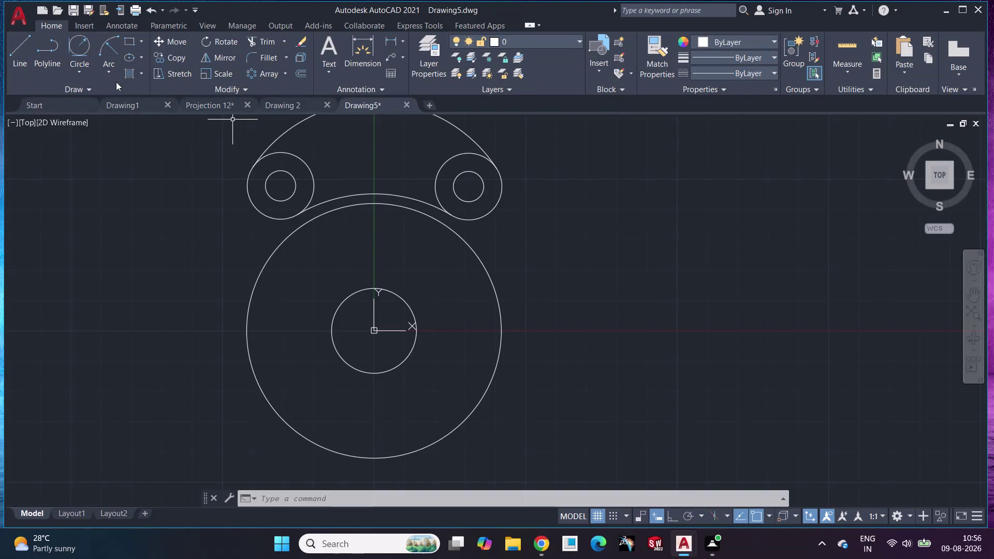
Draw a line from the large circle's centre 45 units down, then 42 units left.
click(72, 73)
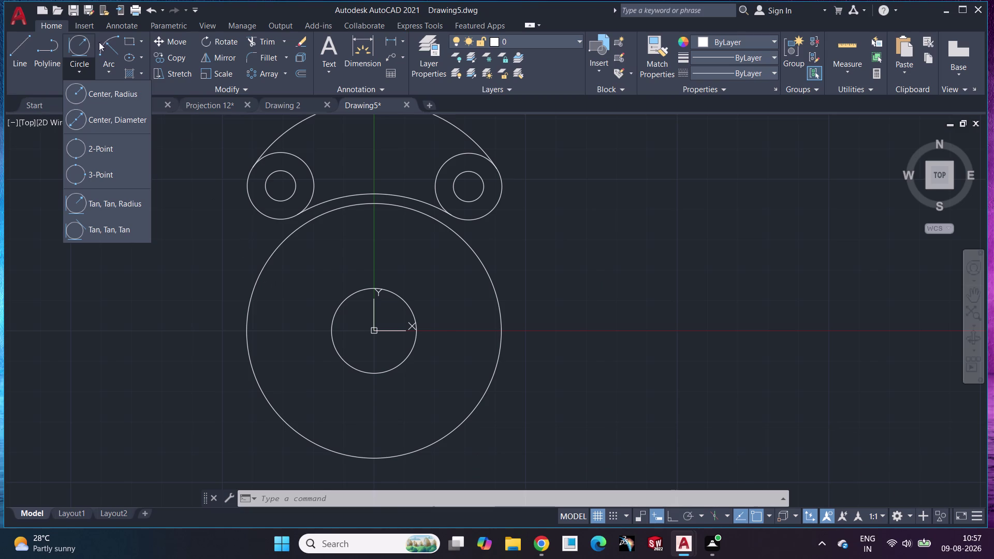
click(22, 45)
middle_drag(418, 368, 422, 243)
click(374, 203)
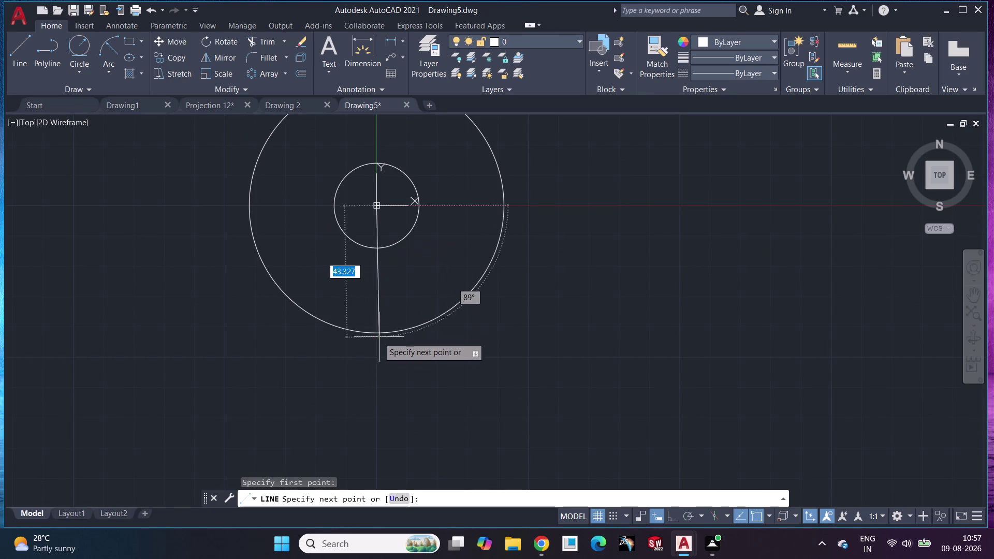
text(45)
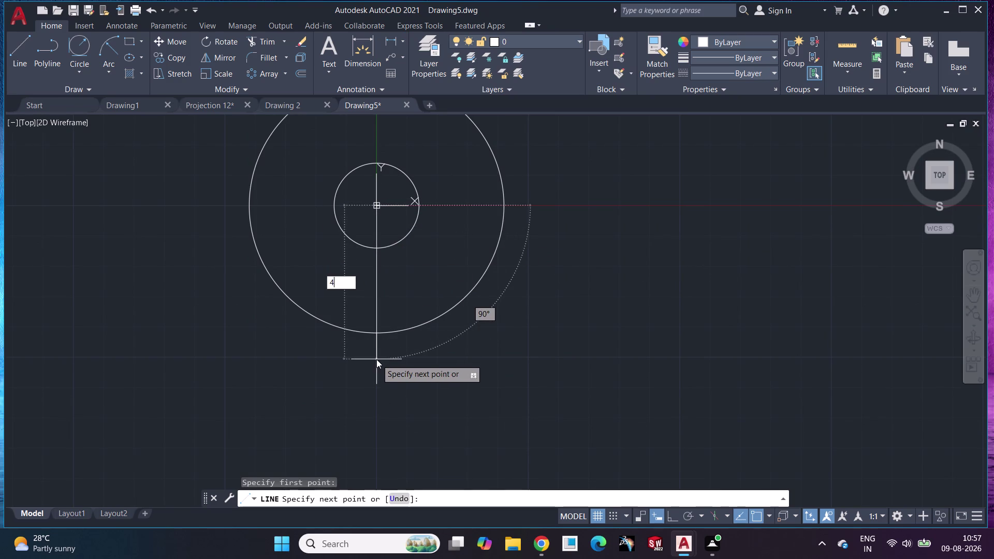
key(Return)
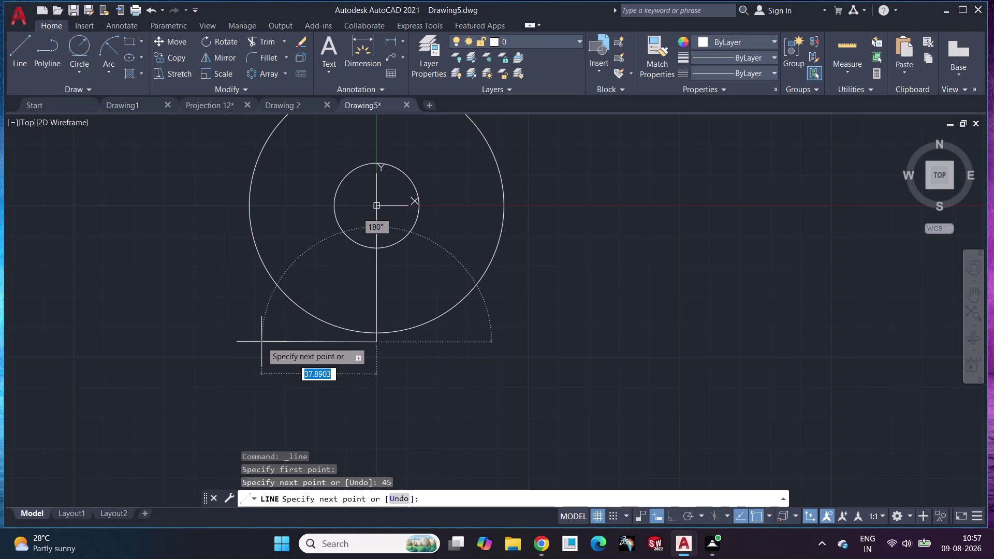
text(42)
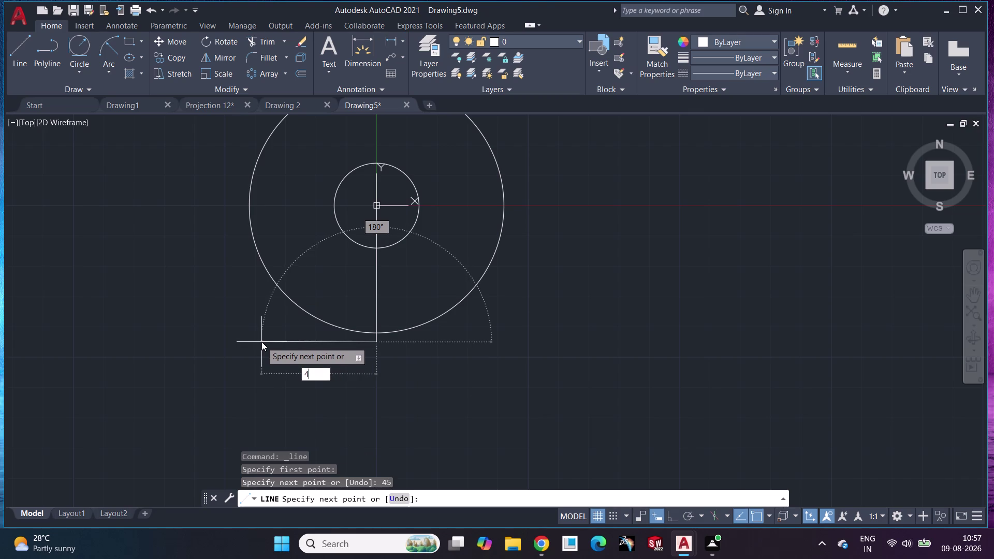
key(Return)
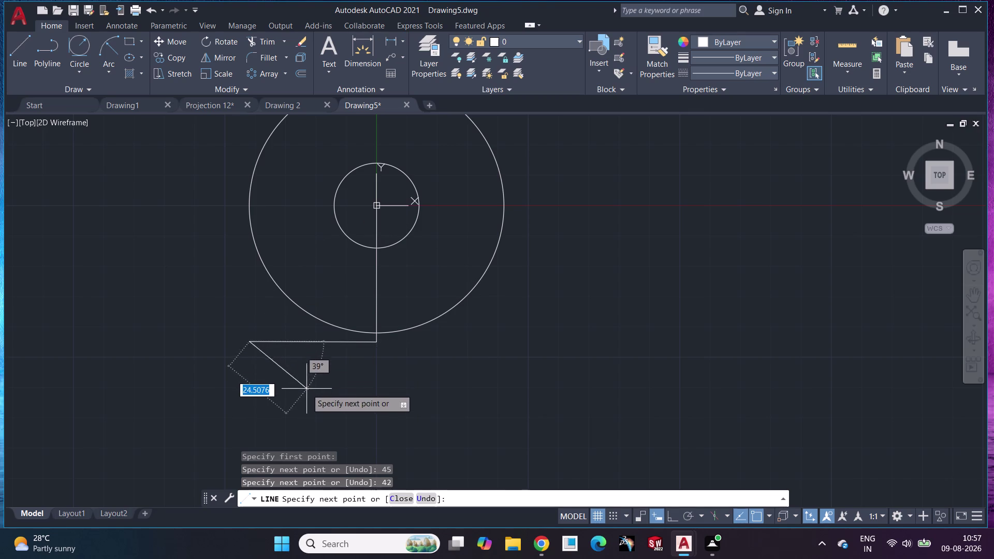
key(Escape)
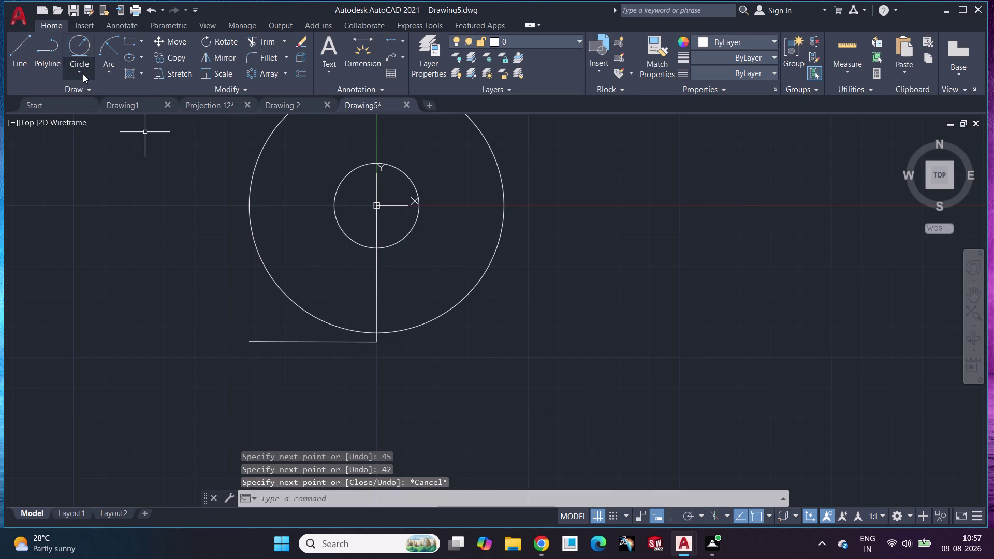
Draw concentric circles of radius 10 and 17 at the line's left end.
click(83, 74)
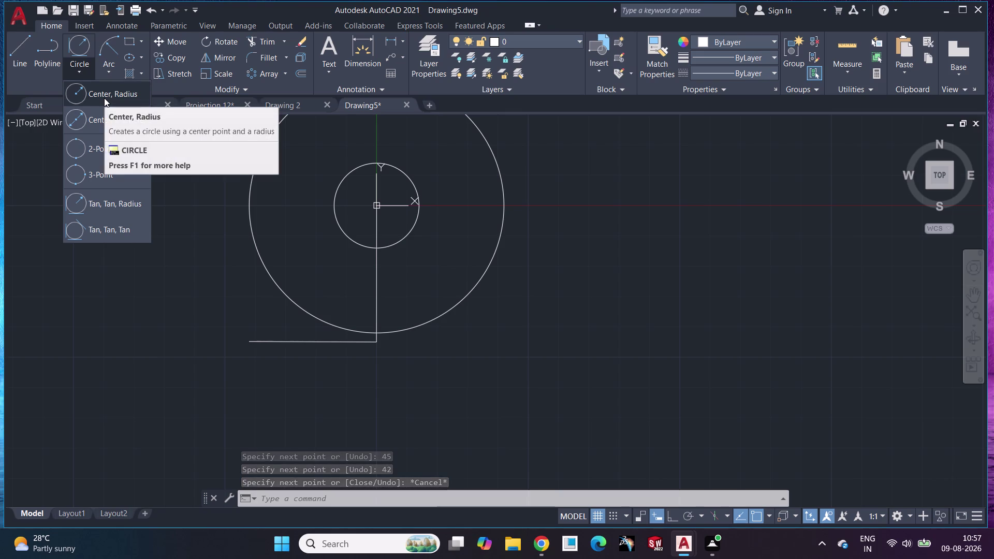
click(105, 98)
click(252, 340)
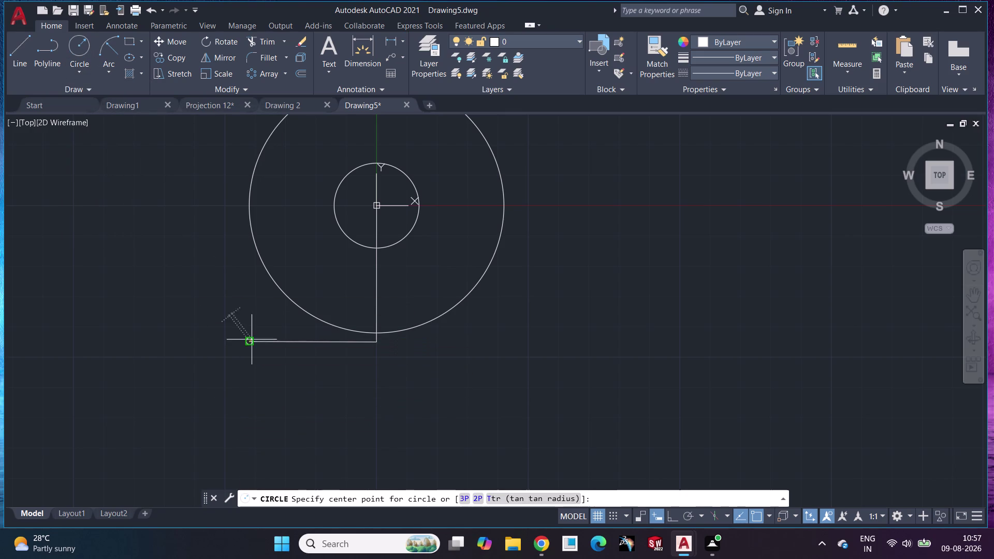
text(10)
key(Return)
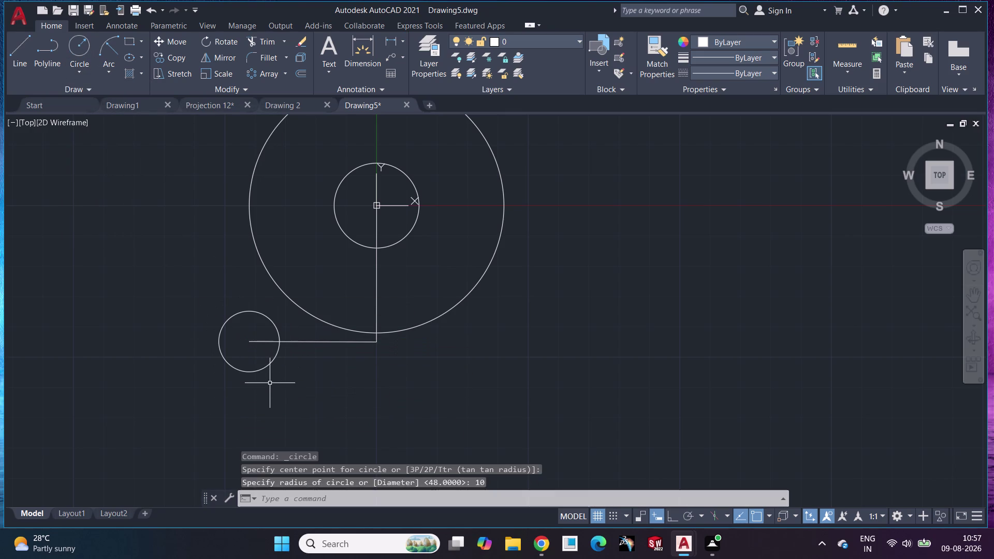
key(space)
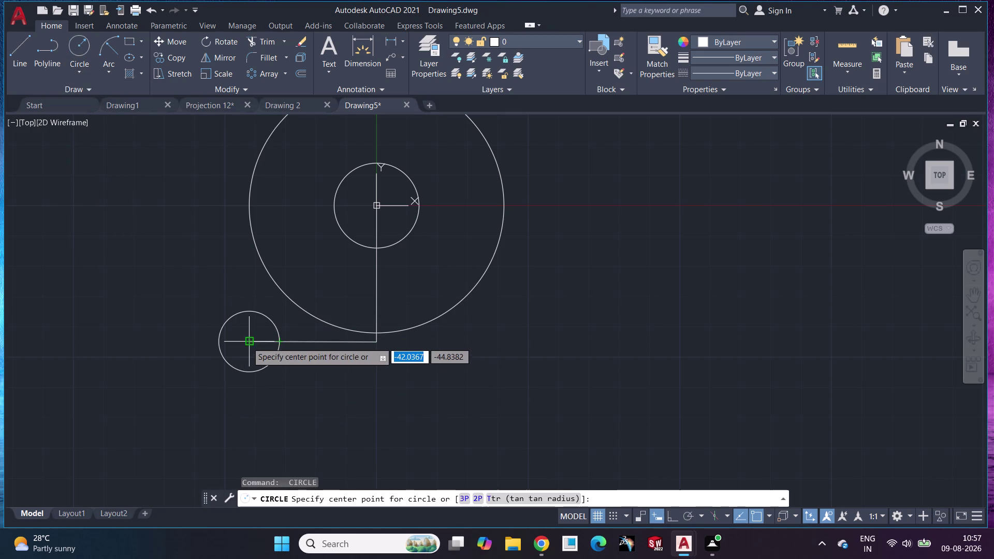
click(247, 342)
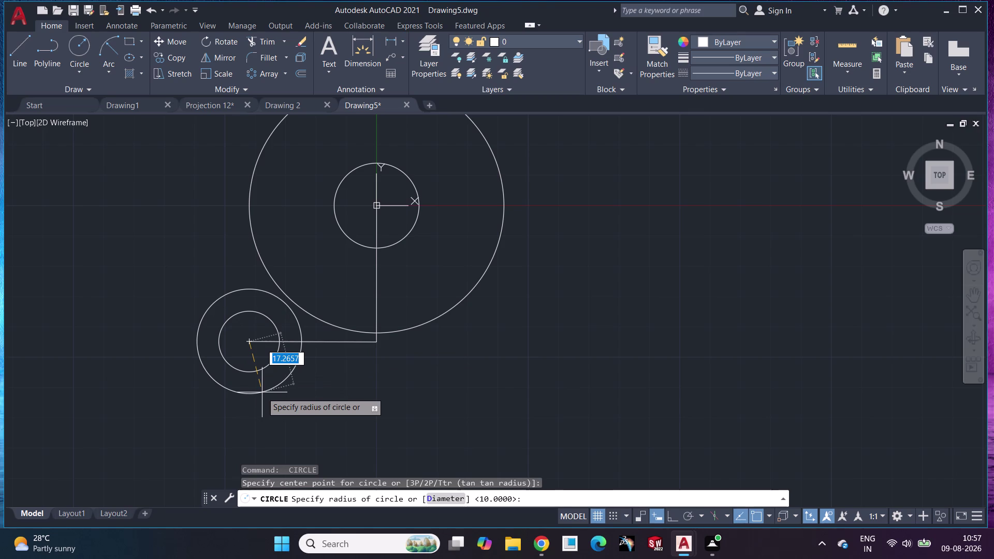
text(17)
key(Return)
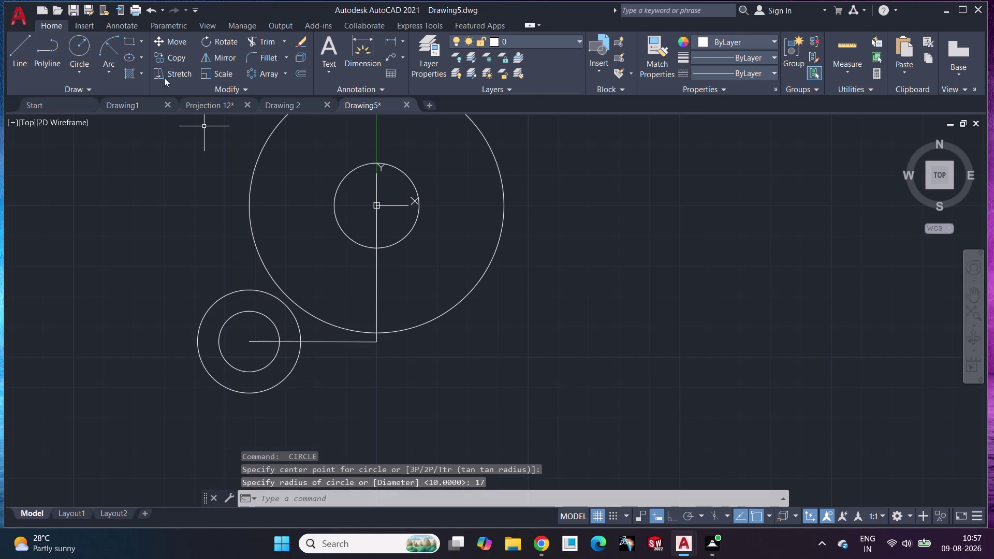
click(107, 53)
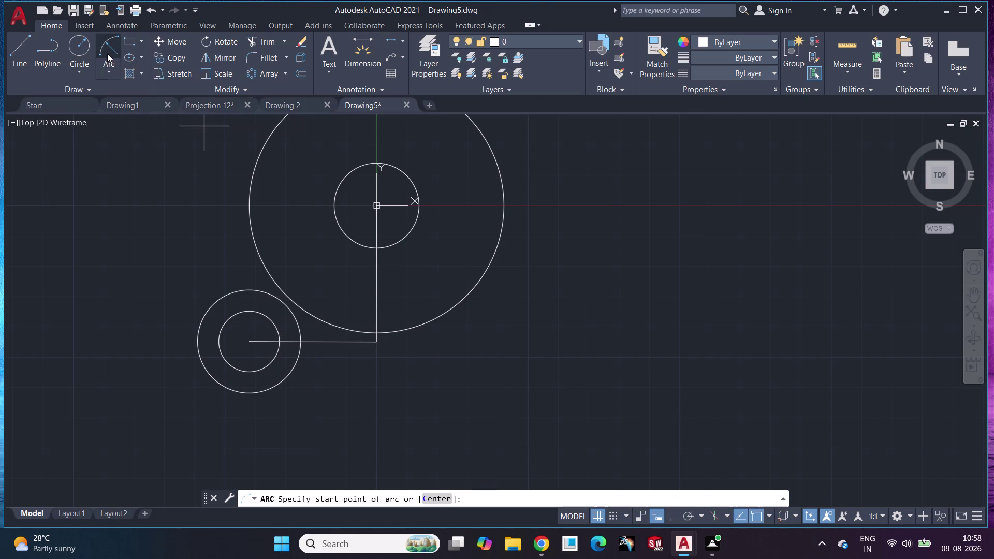
Draw a radius-12 arc from the top of the radius-17 circle to the large circle.
scroll(up, 3)
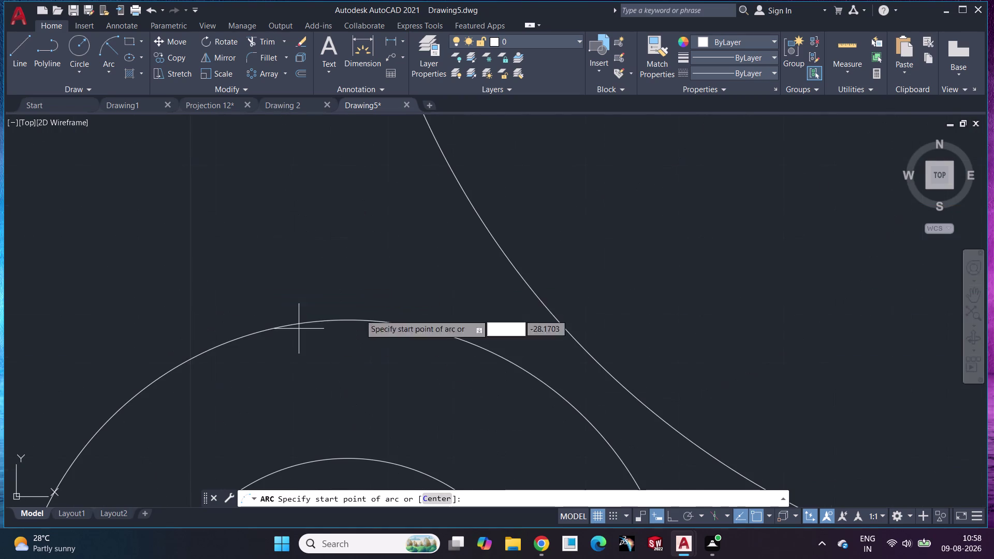
scroll(down, 3)
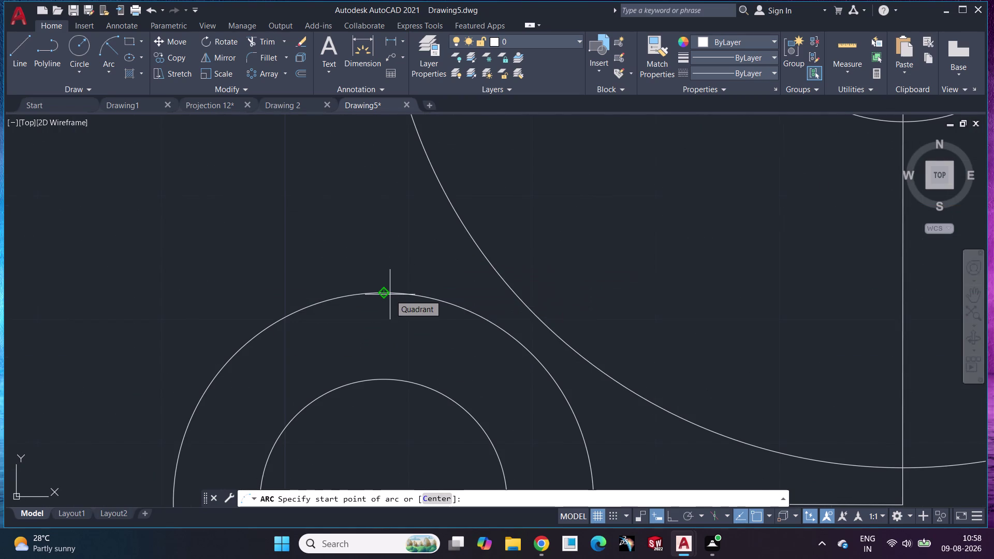
click(335, 298)
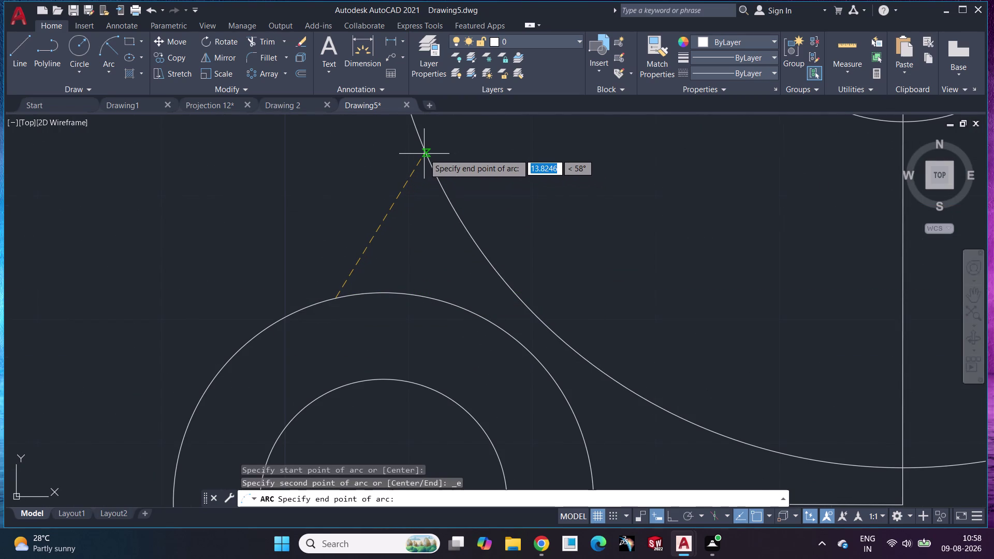
click(424, 153)
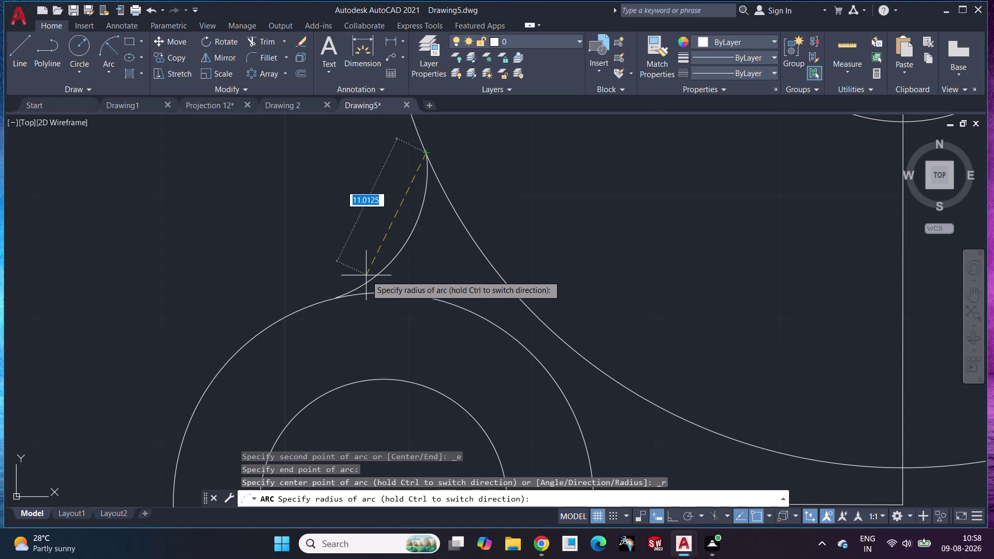
text(12)
key(Return)
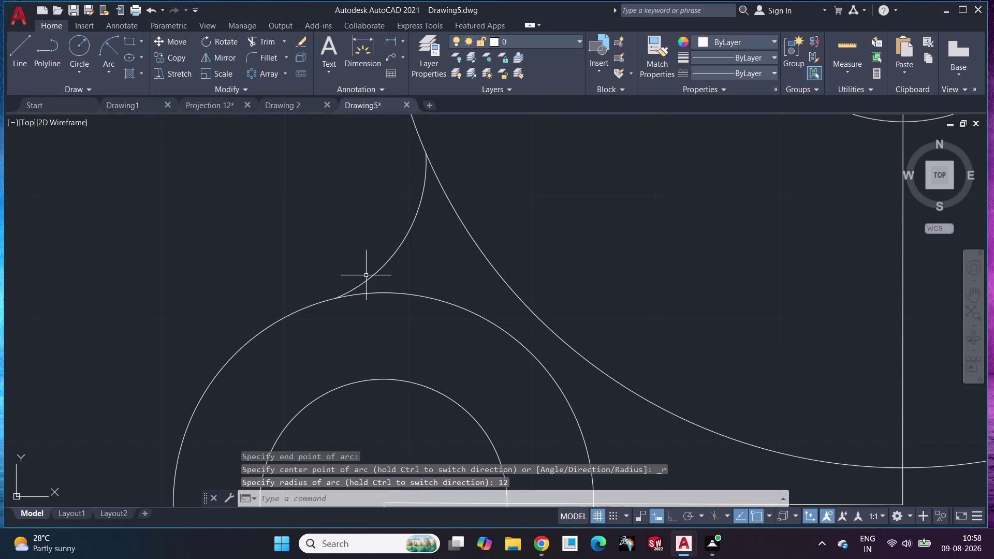
scroll(down, 3)
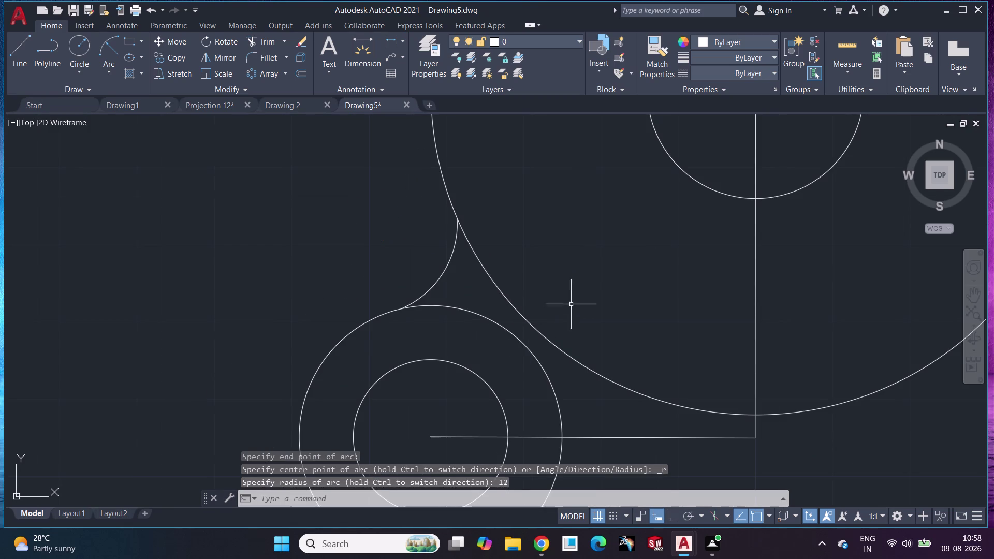
scroll(down, 3)
middle_drag(632, 270, 529, 272)
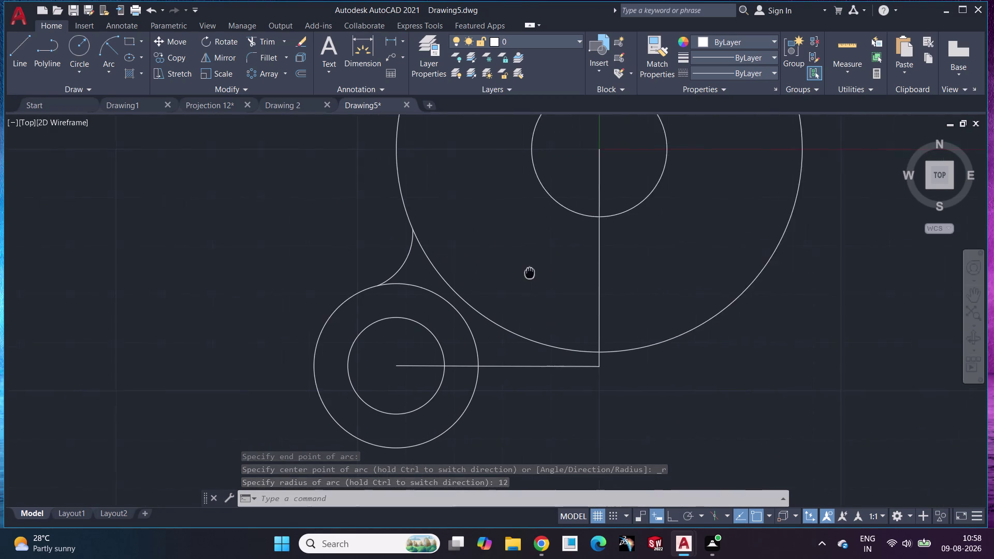
middle_drag(528, 272, 499, 276)
Trim the large circle, outer small circle and vertical line, then undo those trims.
click(262, 43)
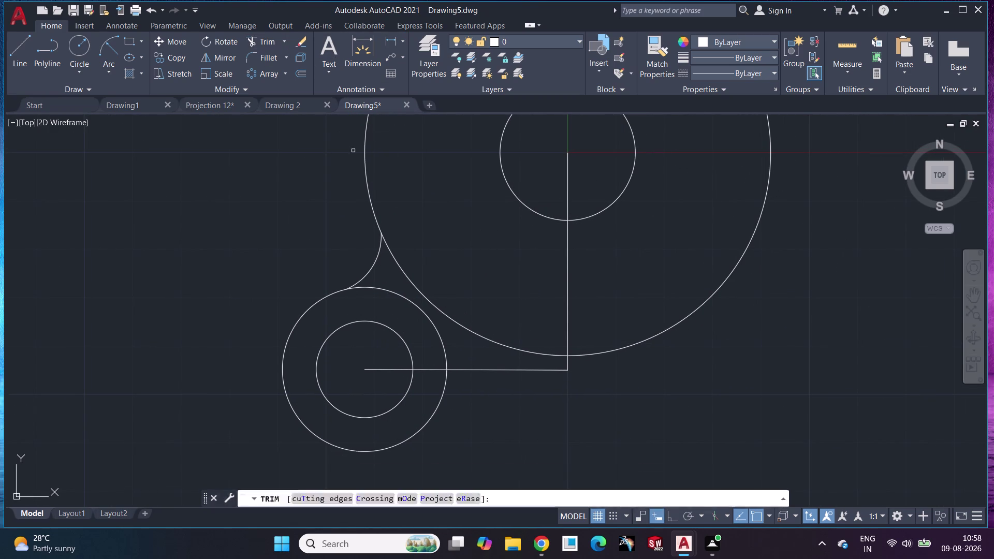
click(508, 348)
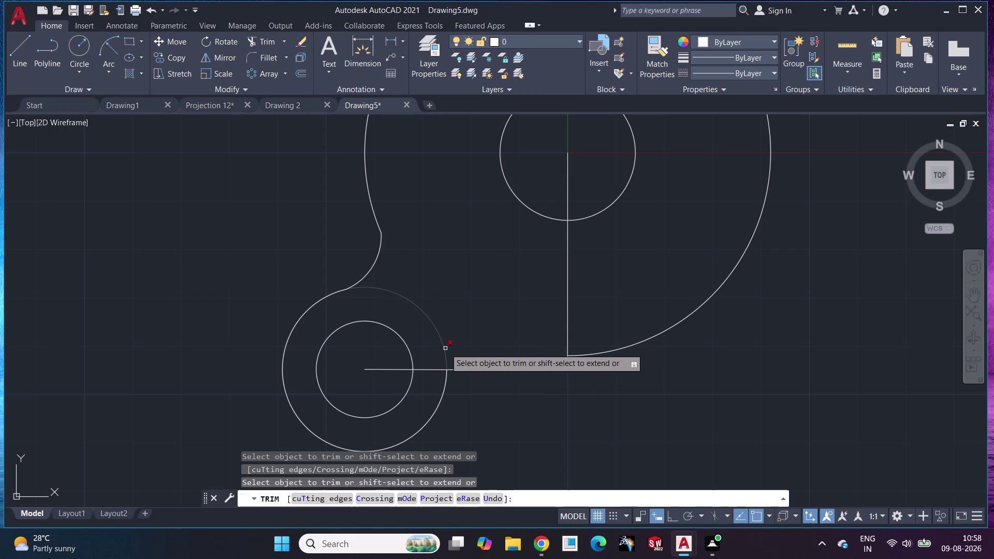
click(445, 349)
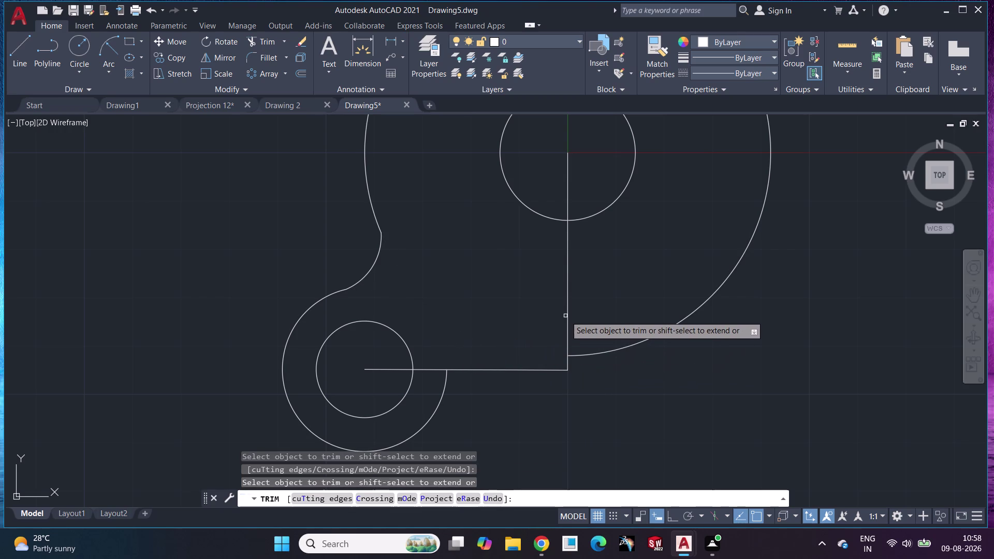
click(568, 315)
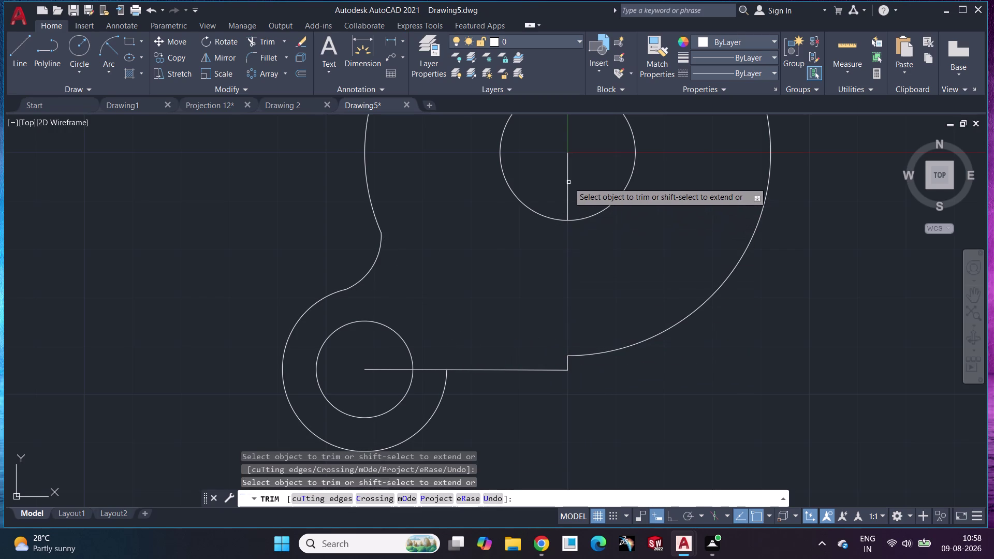
click(569, 182)
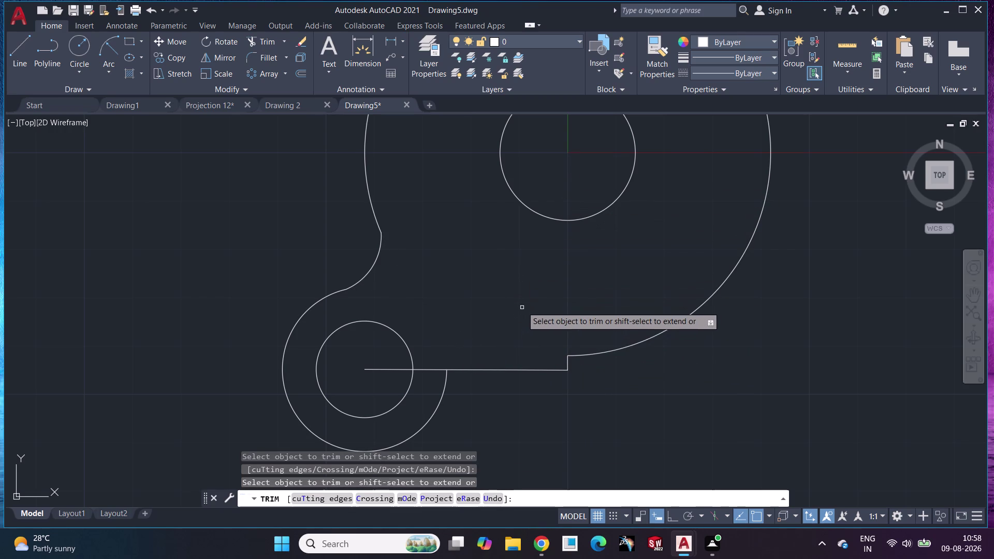
key(ctrl+z)
key(ctrl+z)
key(Escape)
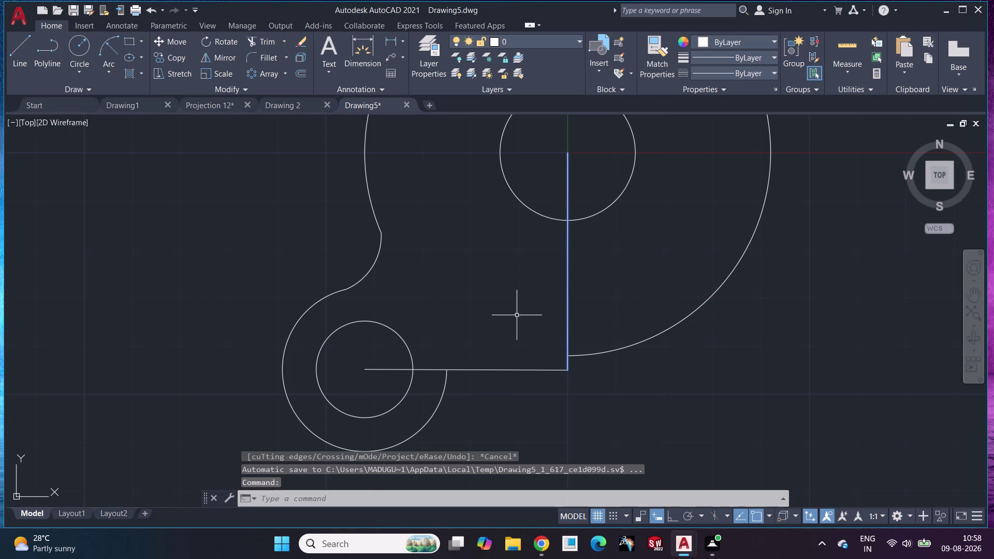
Undo the remaining trim and erase the stray curve between the circles.
click(507, 316)
key(Escape)
click(569, 296)
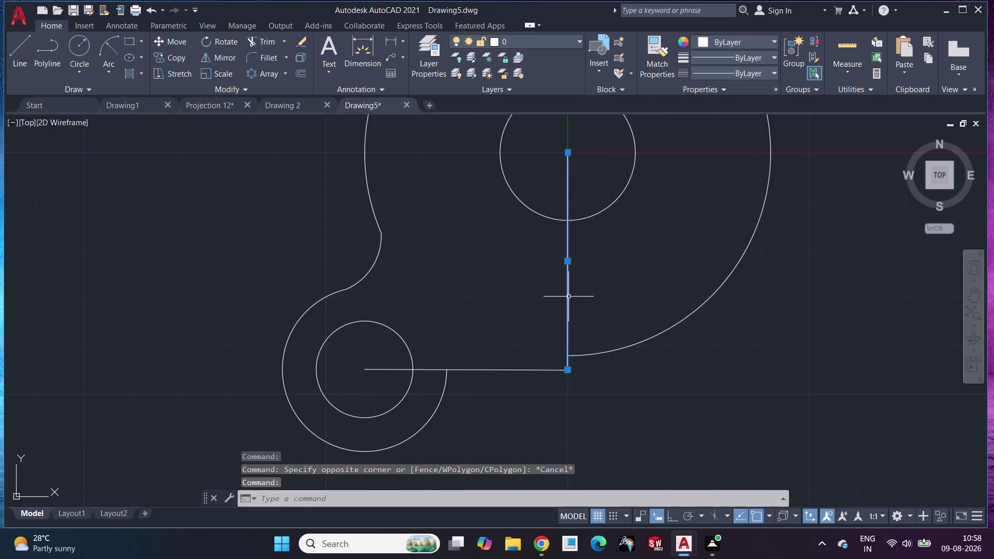
key(Escape)
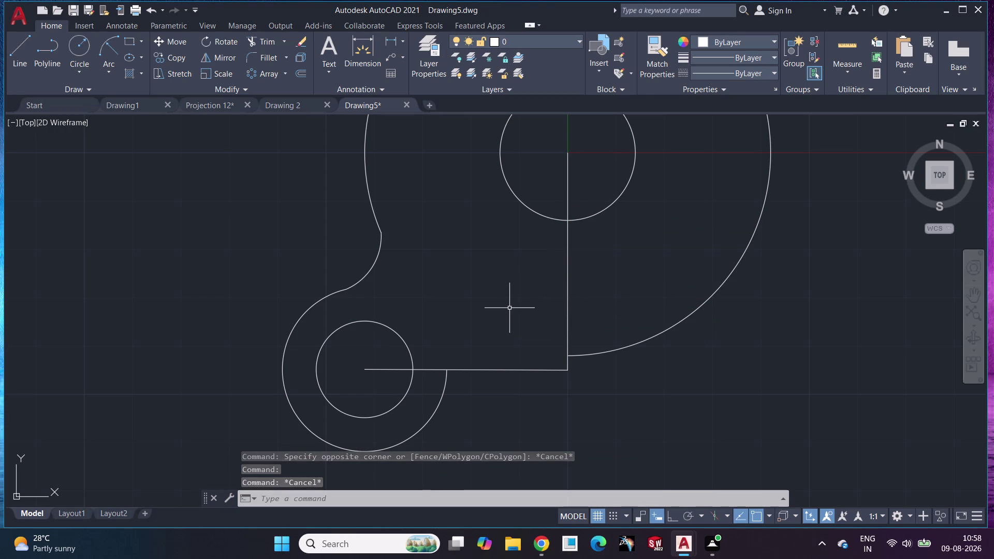
key(ctrl+z)
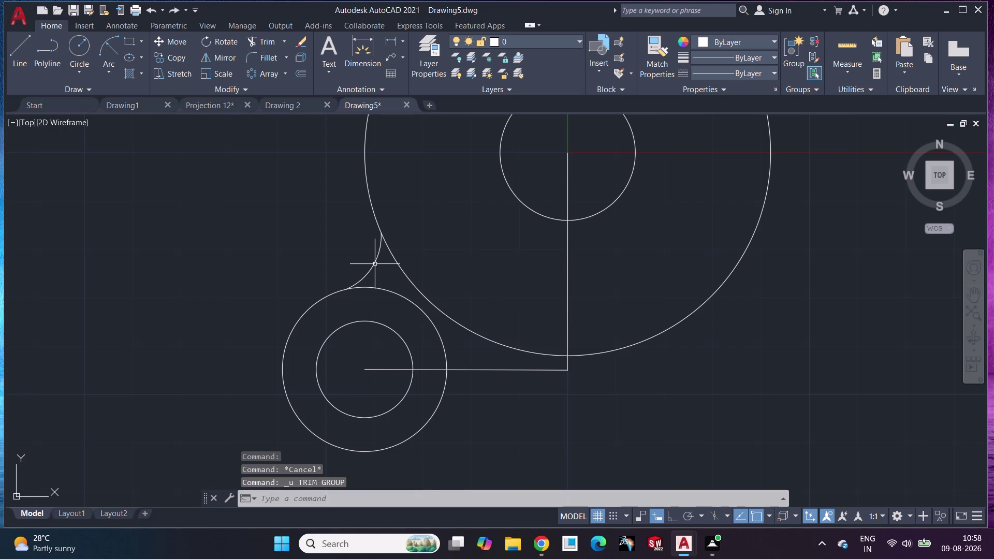
click(374, 263)
key(Delete)
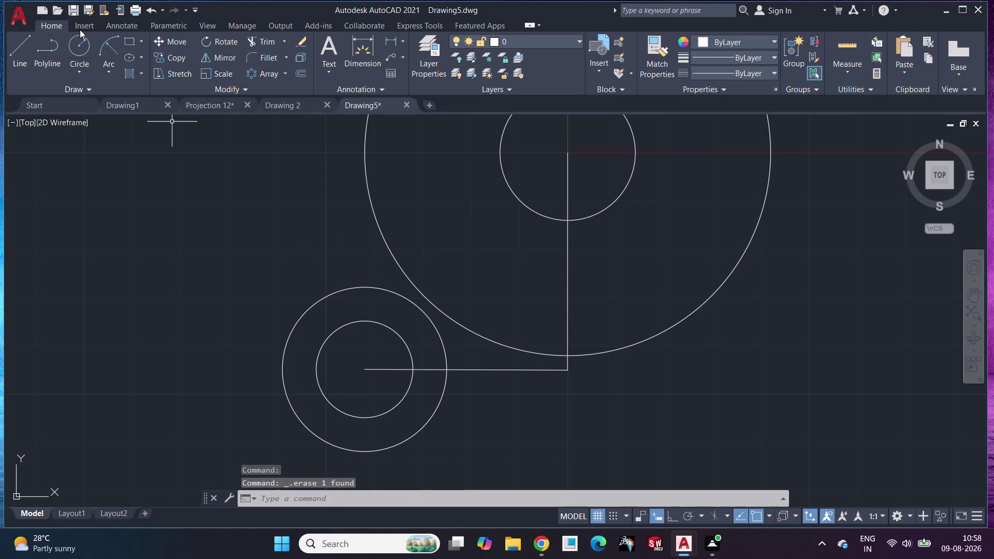
click(112, 48)
Attempt a radius-12 arc from the small circle to the large circle, then cancel it.
scroll(up, 3)
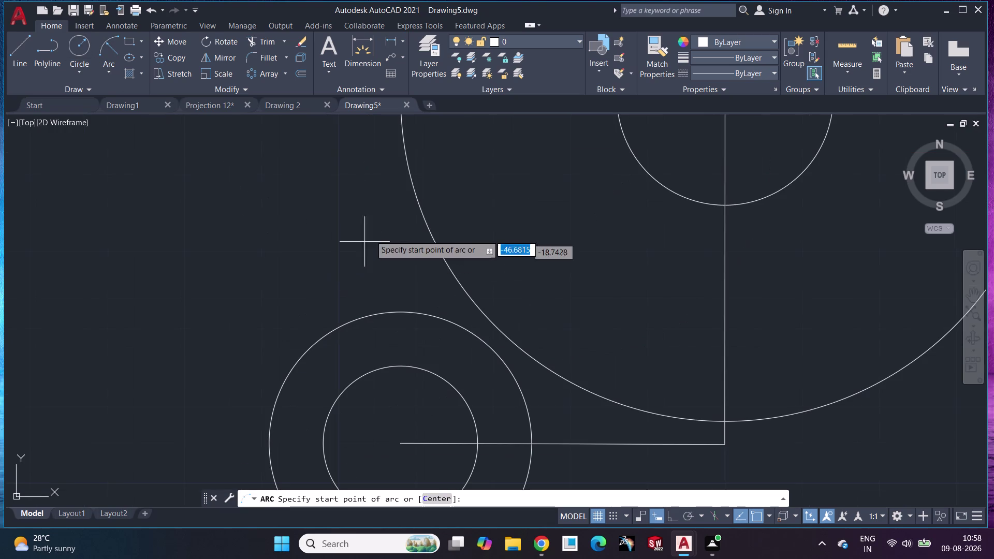
click(336, 329)
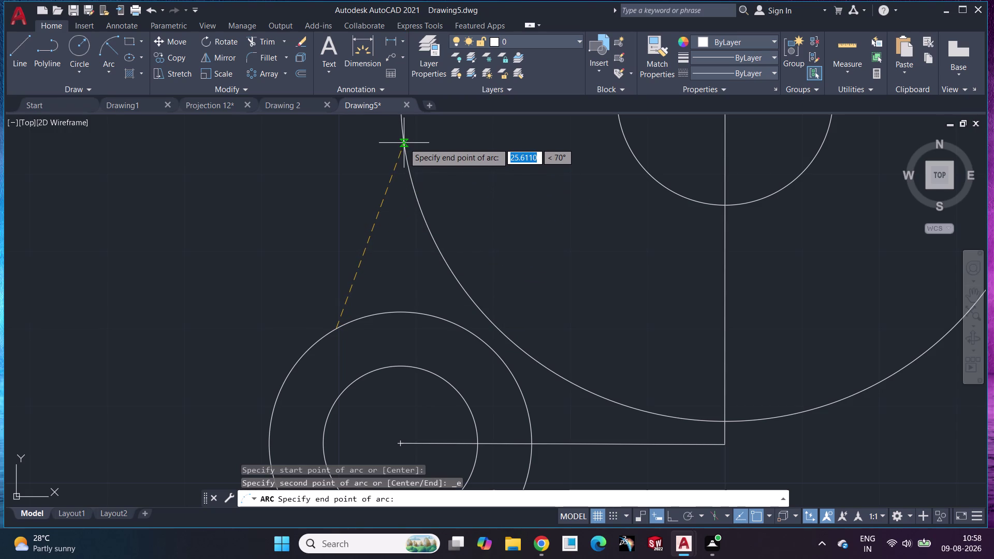
middle_drag(403, 143, 435, 322)
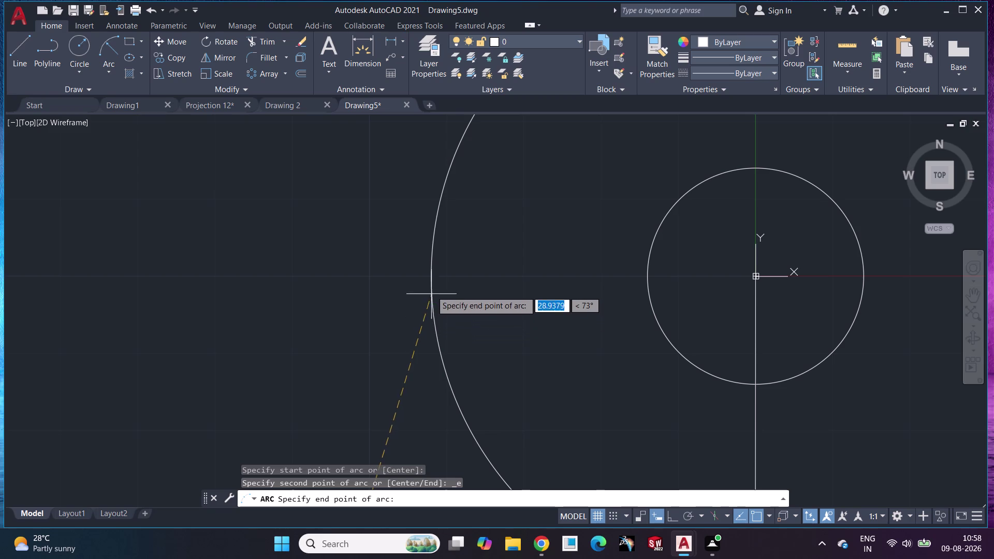
click(432, 276)
scroll(down, 3)
middle_drag(420, 370, 403, 249)
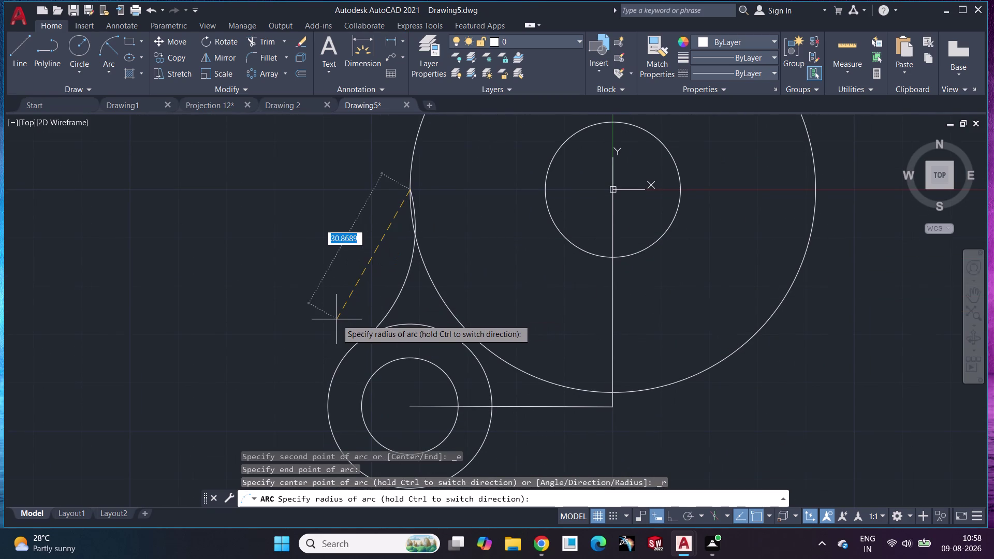
text(12)
key(Return)
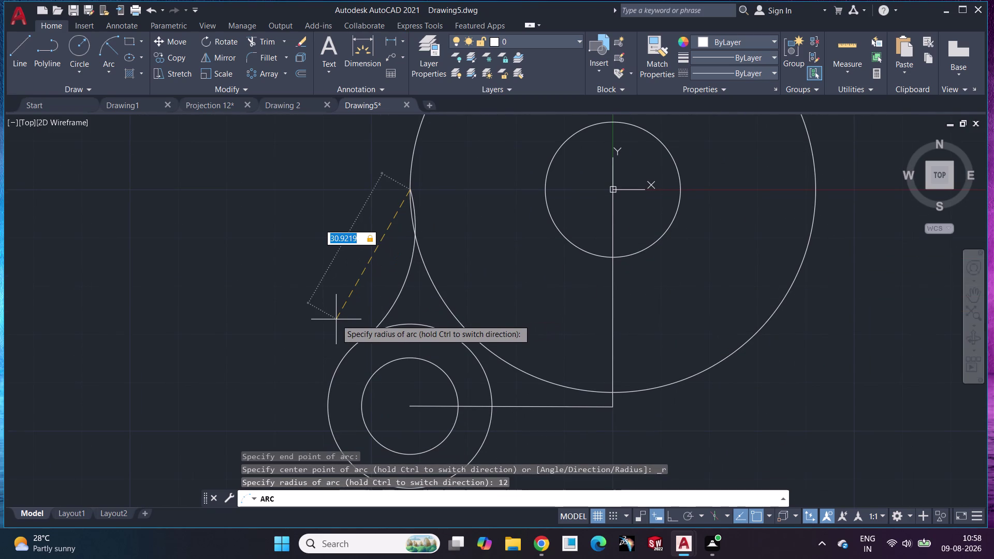
text(12)
key(Return)
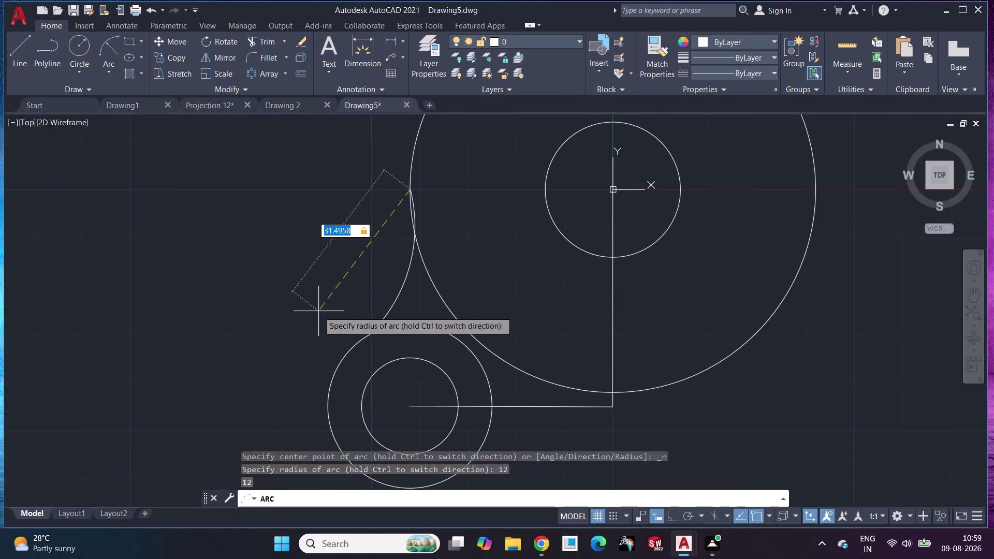
key(Escape)
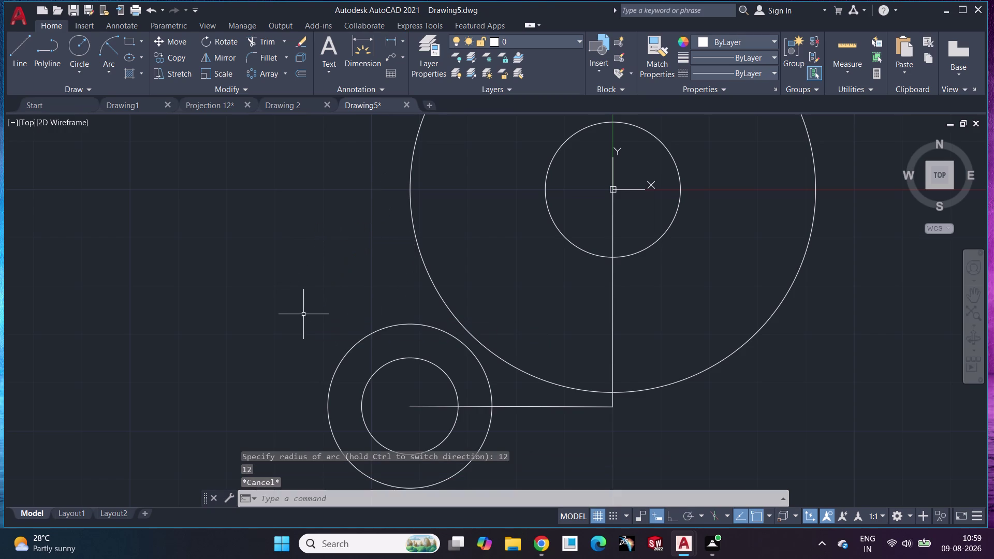
middle_drag(399, 266, 396, 309)
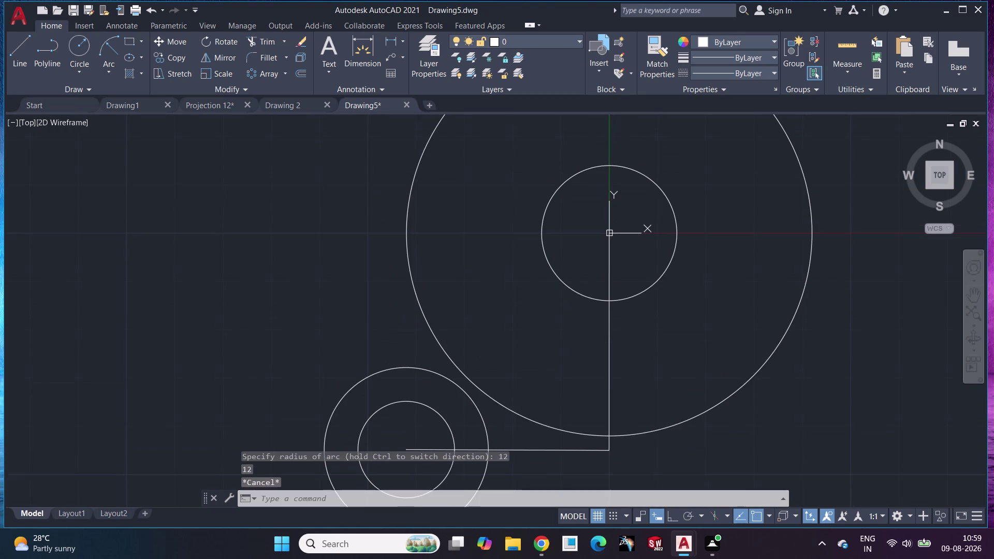
Draw a short vertical line down from the large circle's left edge.
drag(14, 48, 18, 47)
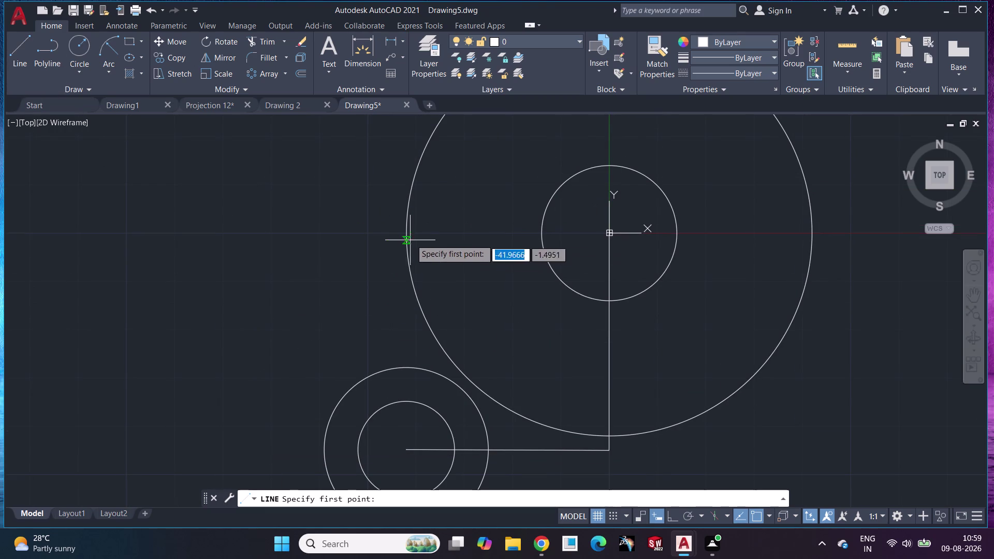
click(404, 234)
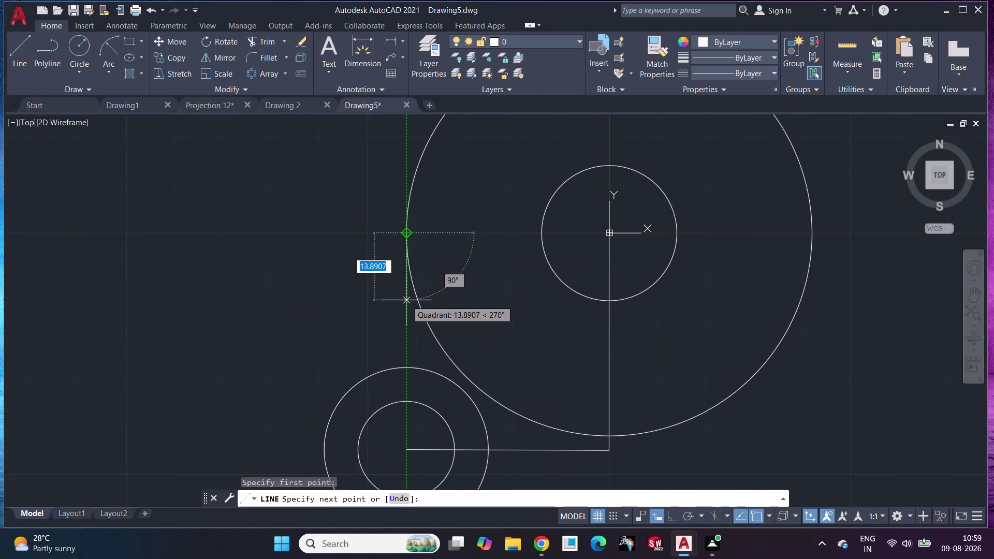
click(406, 284)
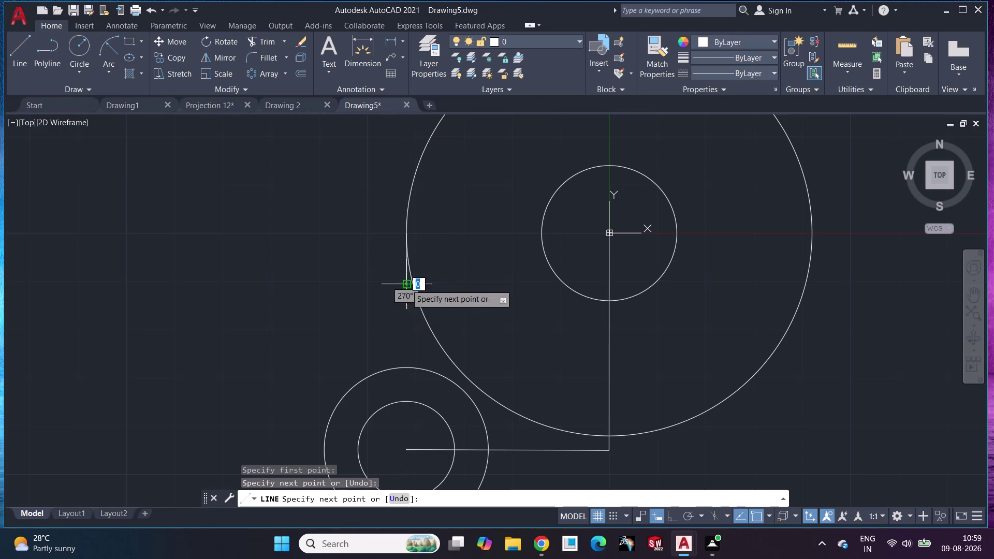
key(Escape)
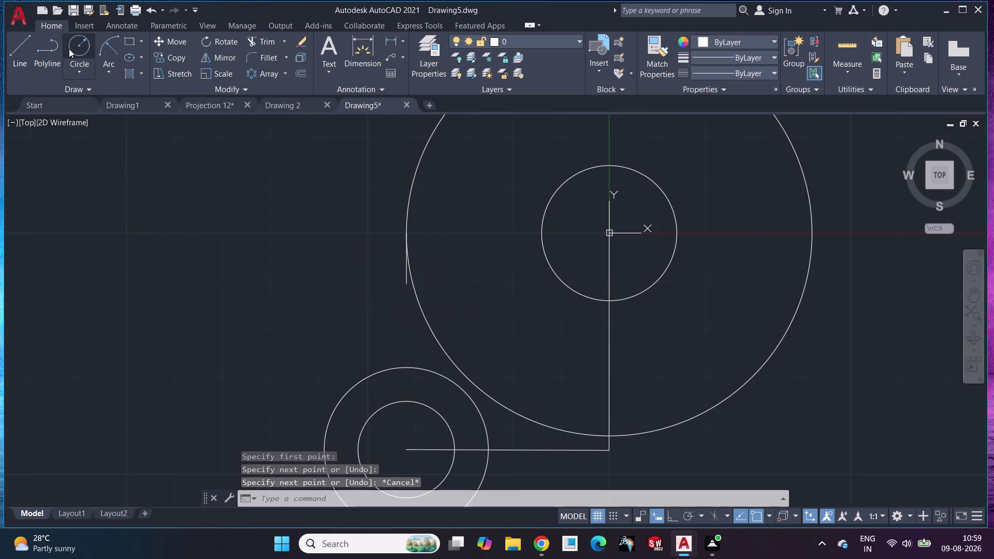
Draw a radius-12 arc from the small circle to the short line, then undo it.
click(100, 48)
scroll(up, 3)
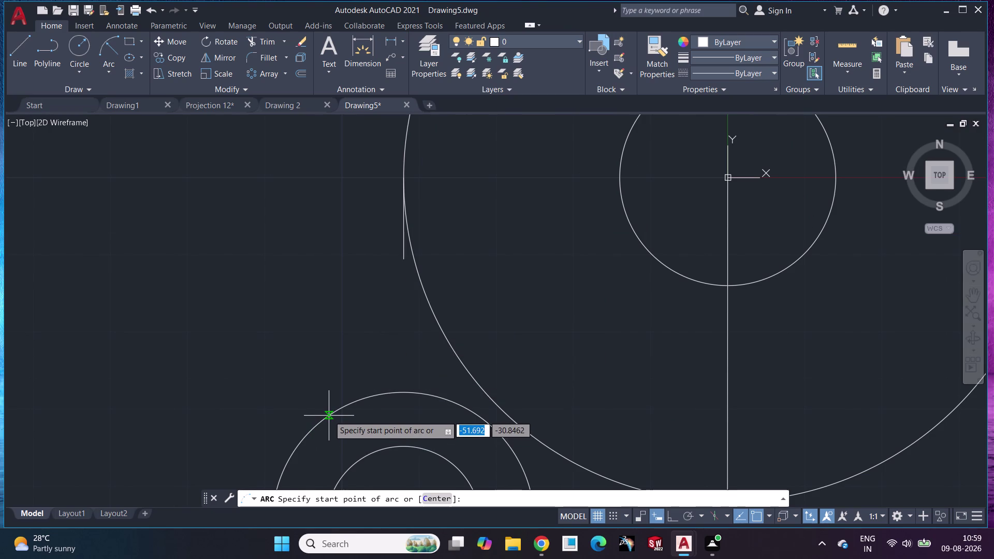
click(329, 416)
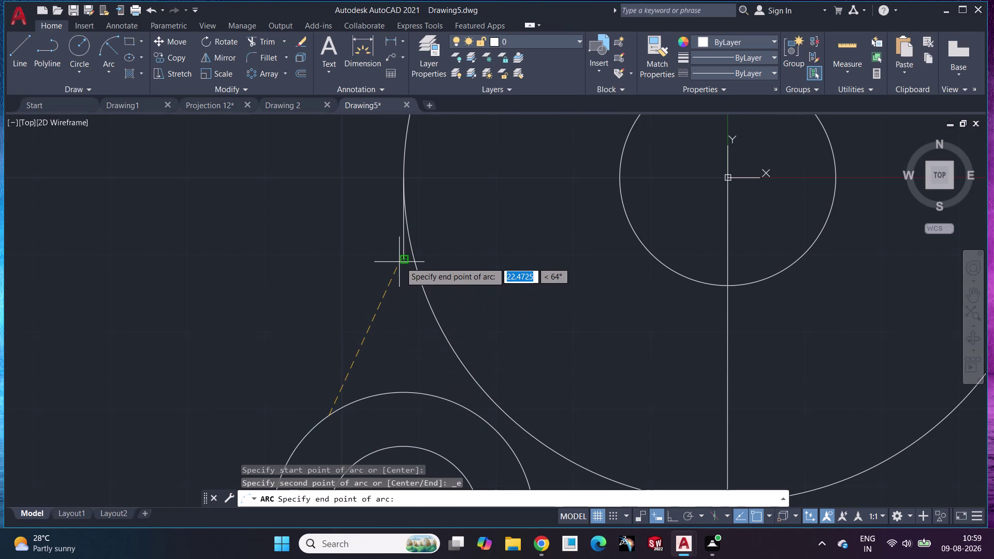
click(403, 260)
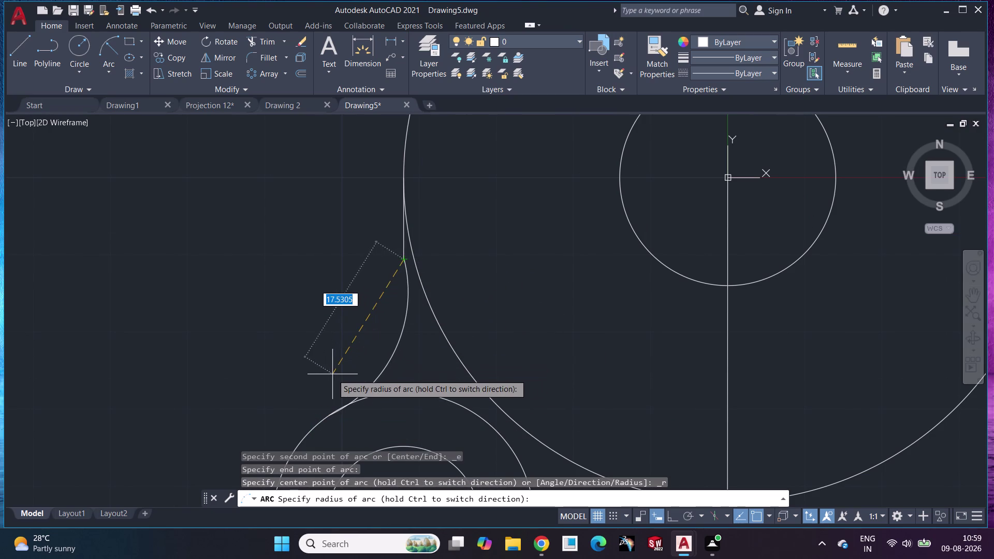
text(12)
key(Return)
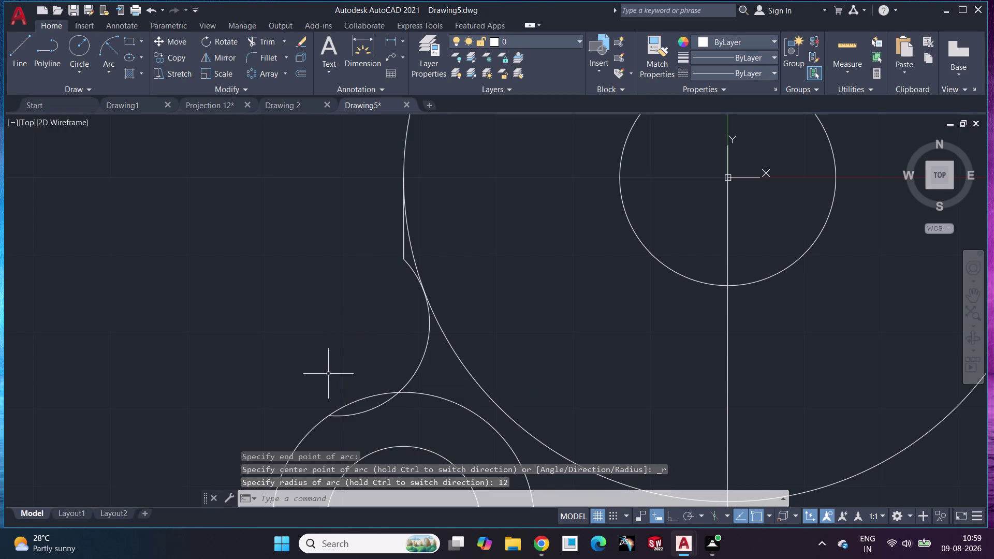
key(ctrl+z)
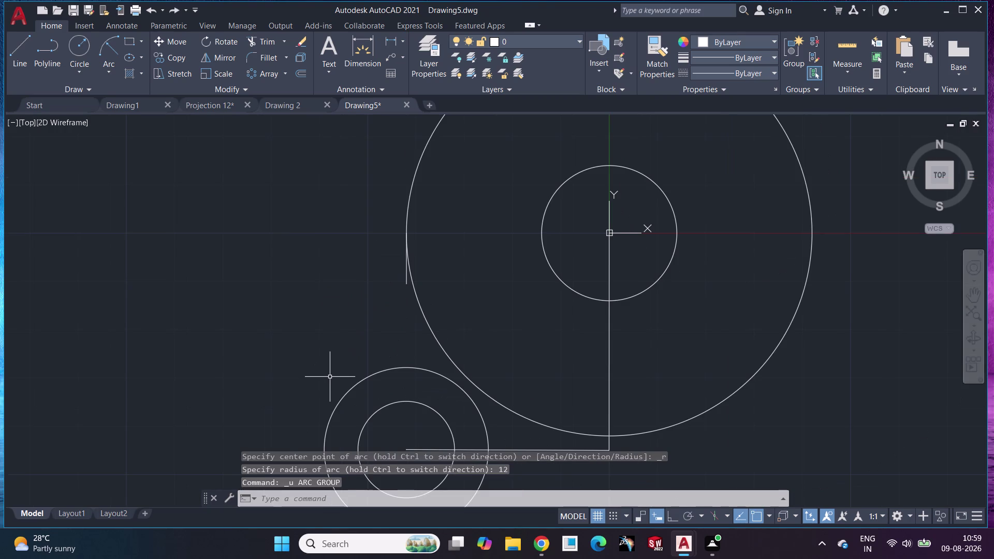
key(ctrl+z)
Retry the radius-12 arc to the large circle and undo the misplaced result.
click(113, 44)
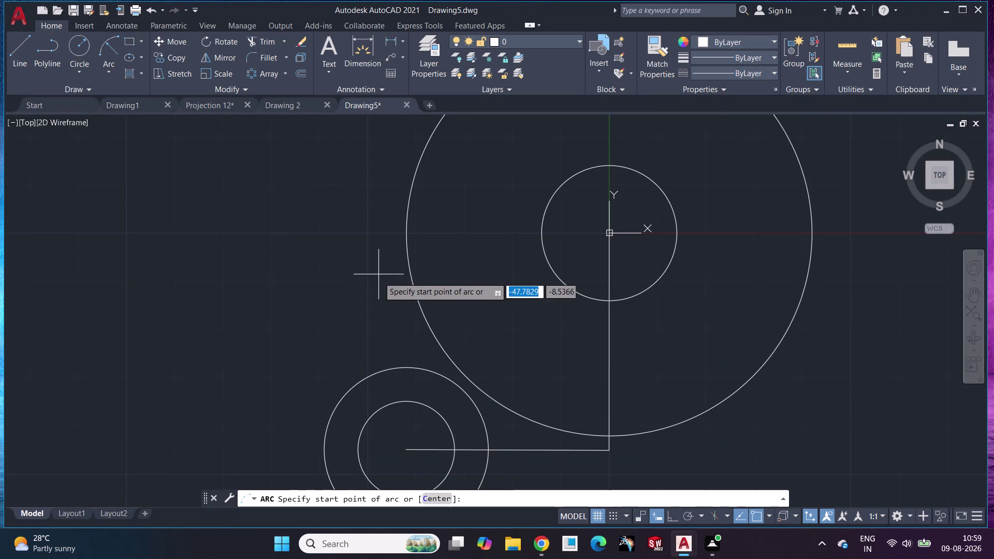
scroll(up, 3)
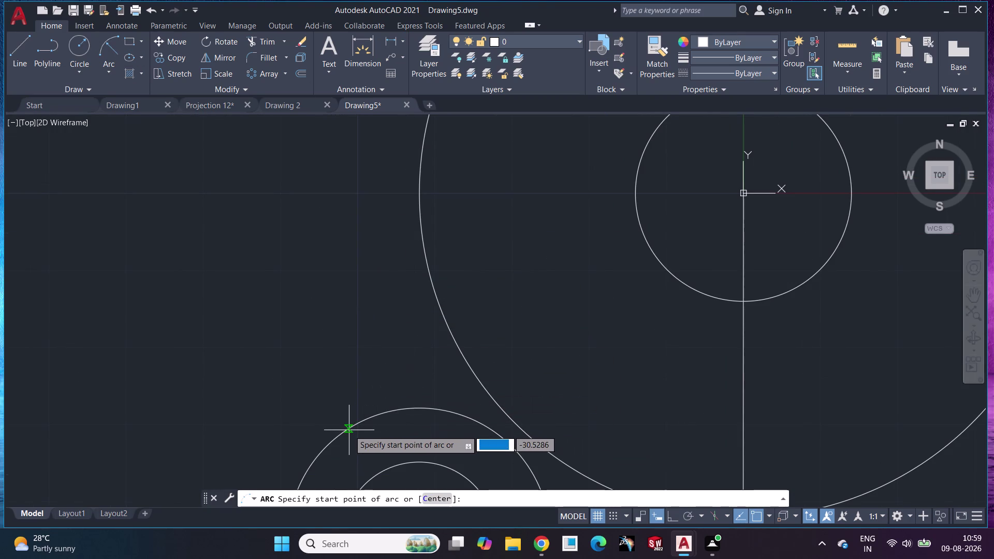
click(349, 430)
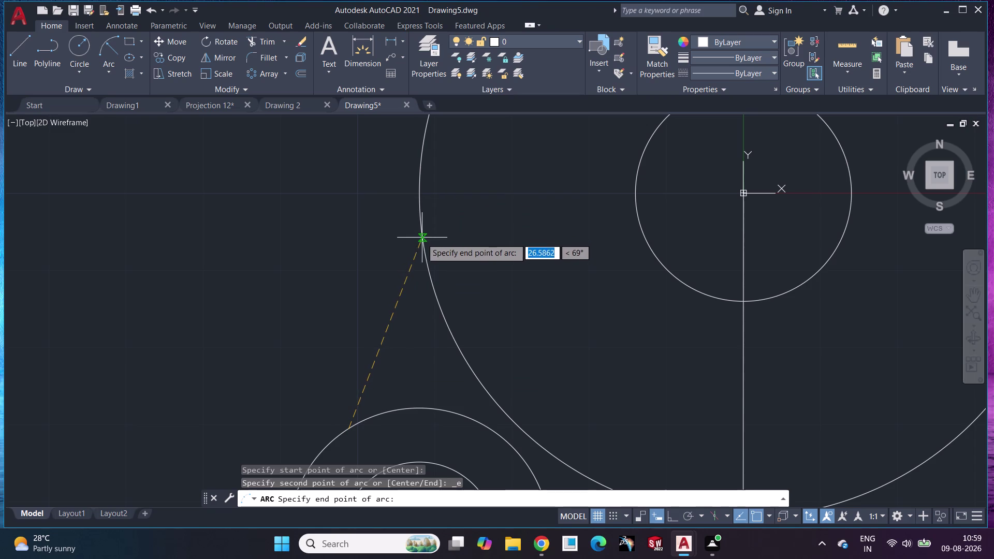
click(421, 215)
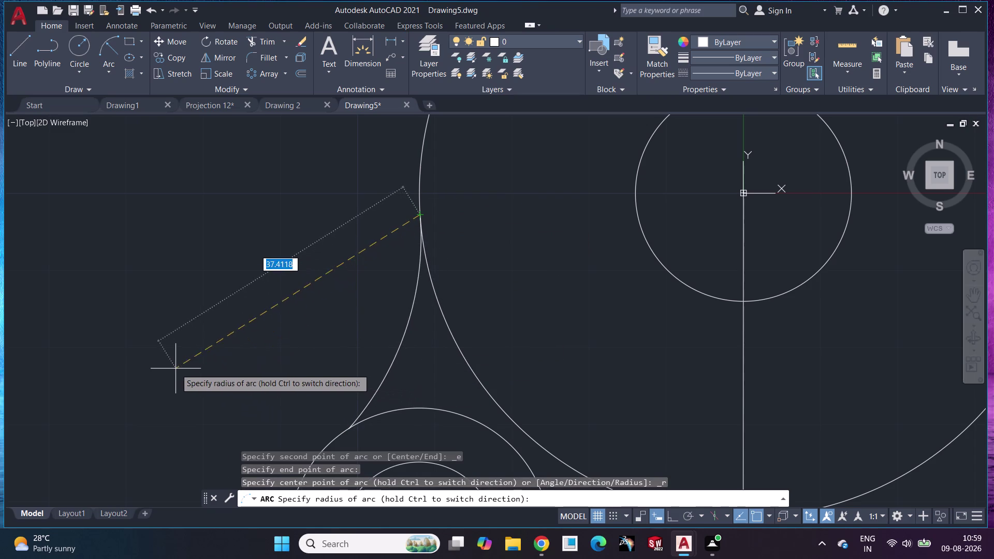
text(12)
key(Return)
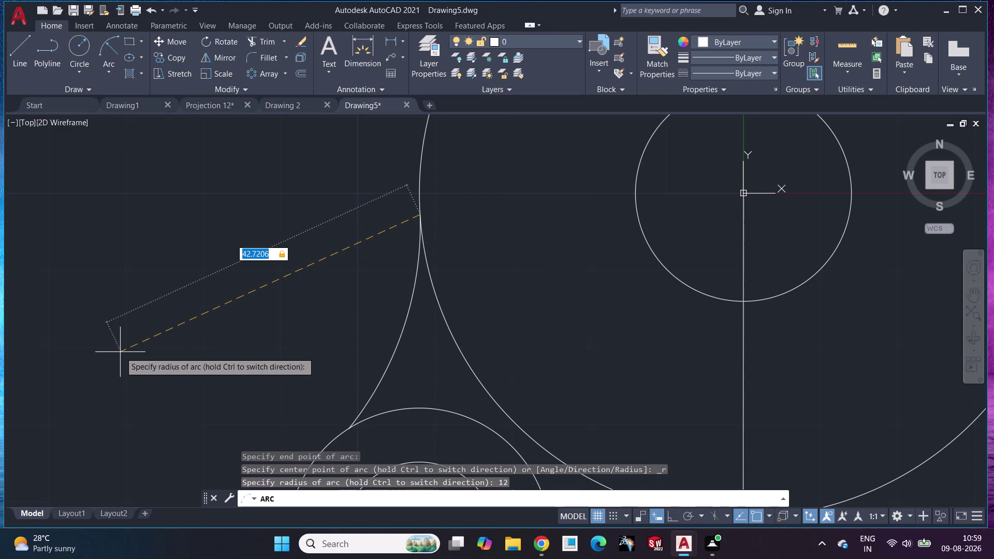
click(110, 358)
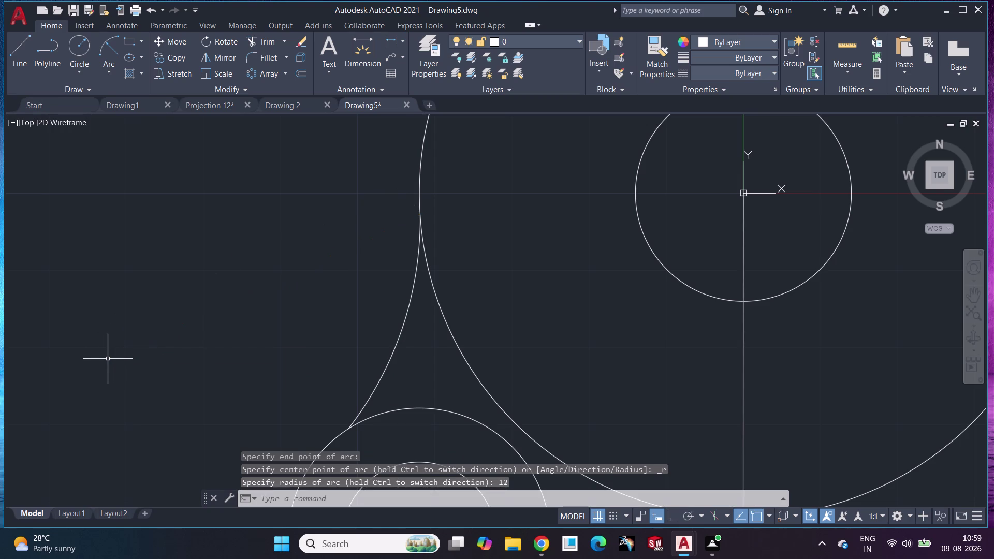
key(ctrl+z)
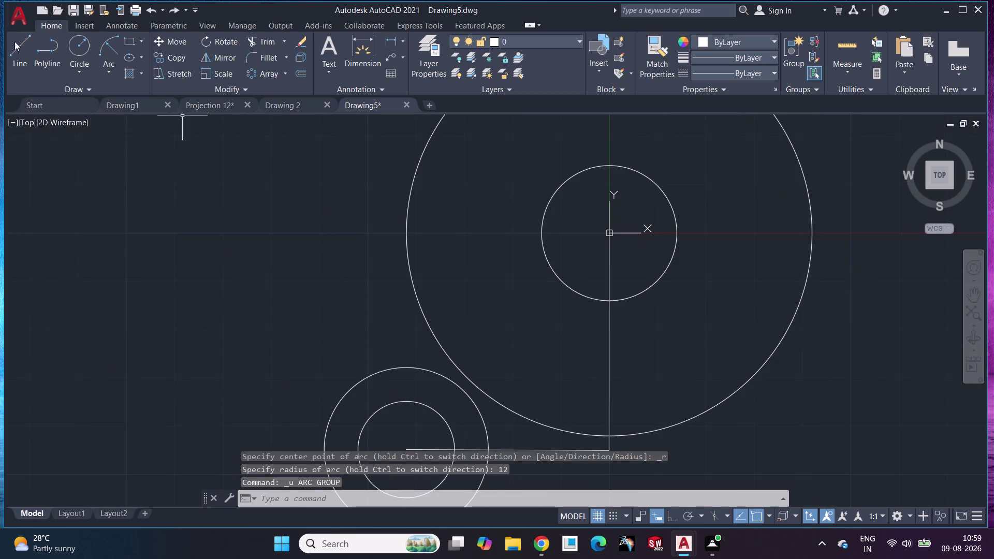
Draw another radius-12 arc from the small circle to the large circle.
click(109, 46)
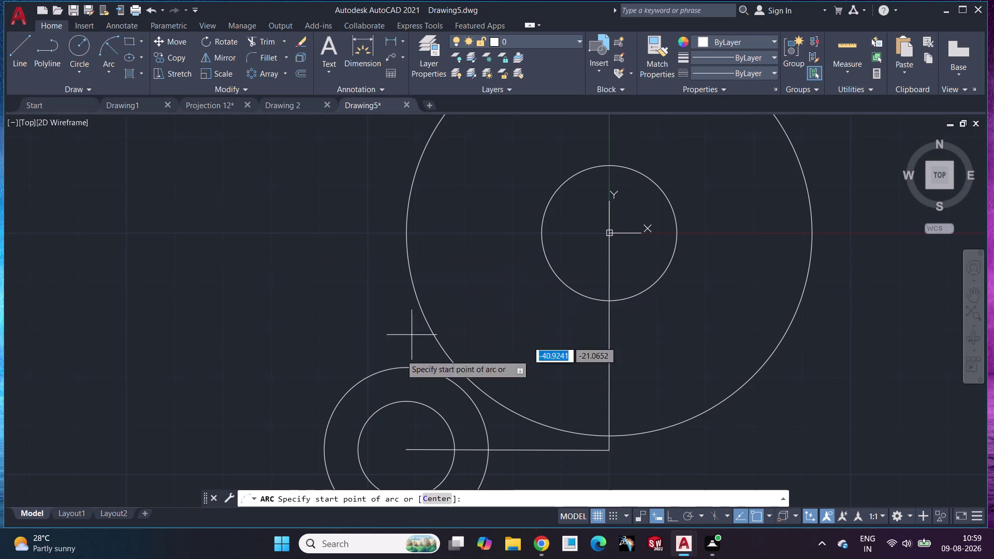
click(360, 382)
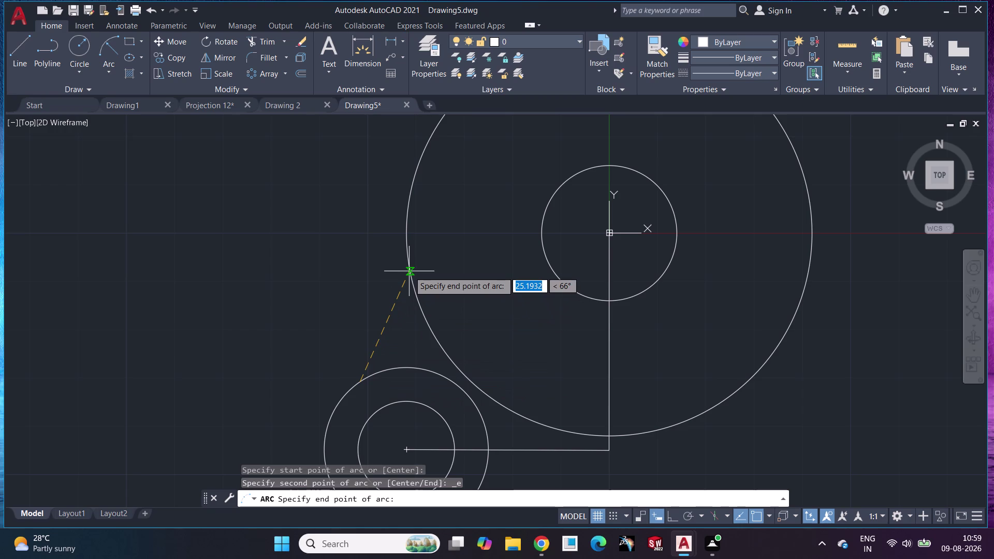
click(409, 271)
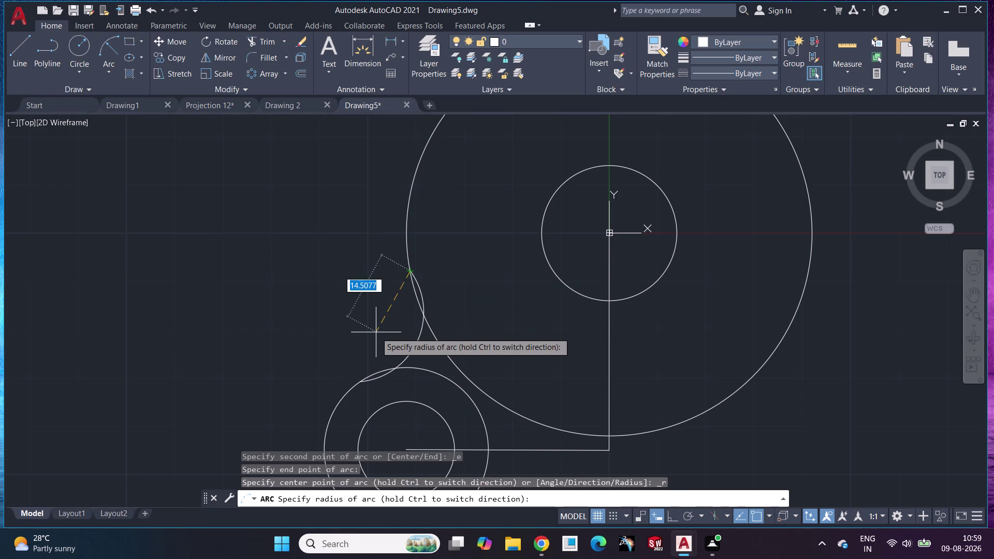
text(12)
key(Return)
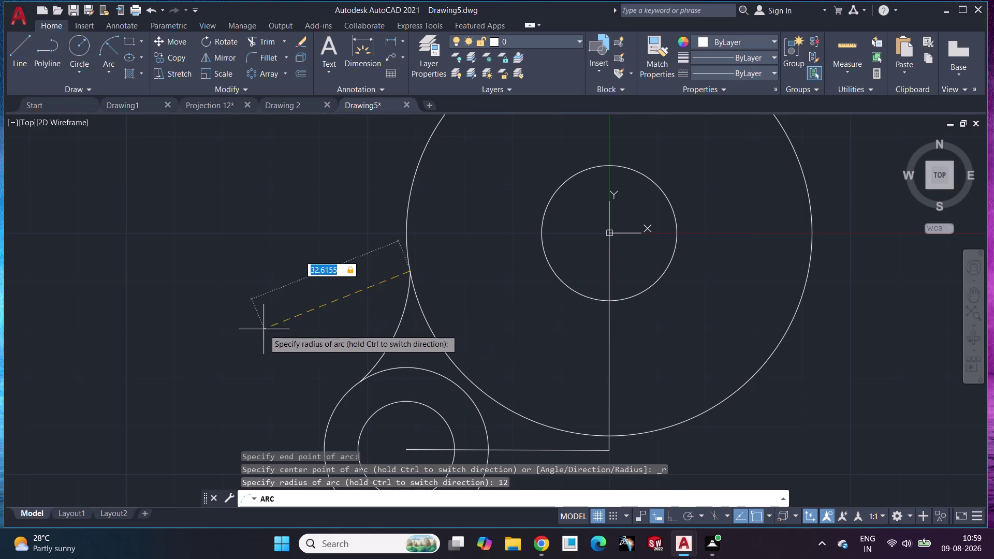
text(1)
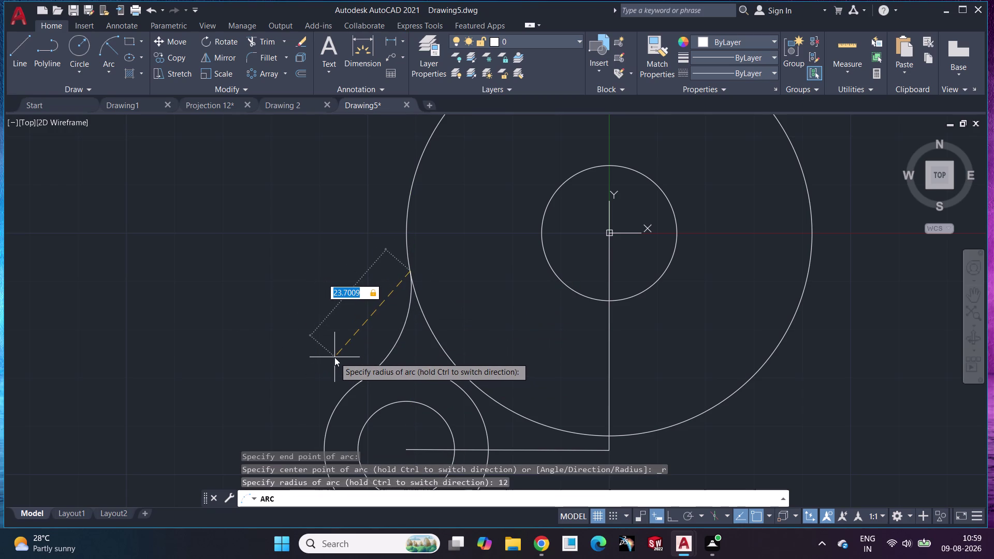
text(2)
key(Return)
key(Return)
key(Return)
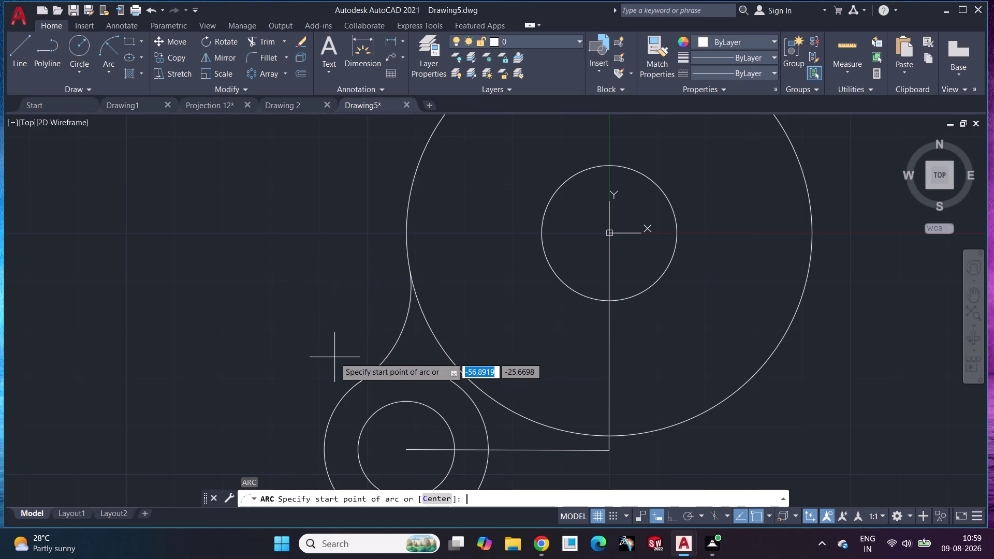
text(12)
key(Return)
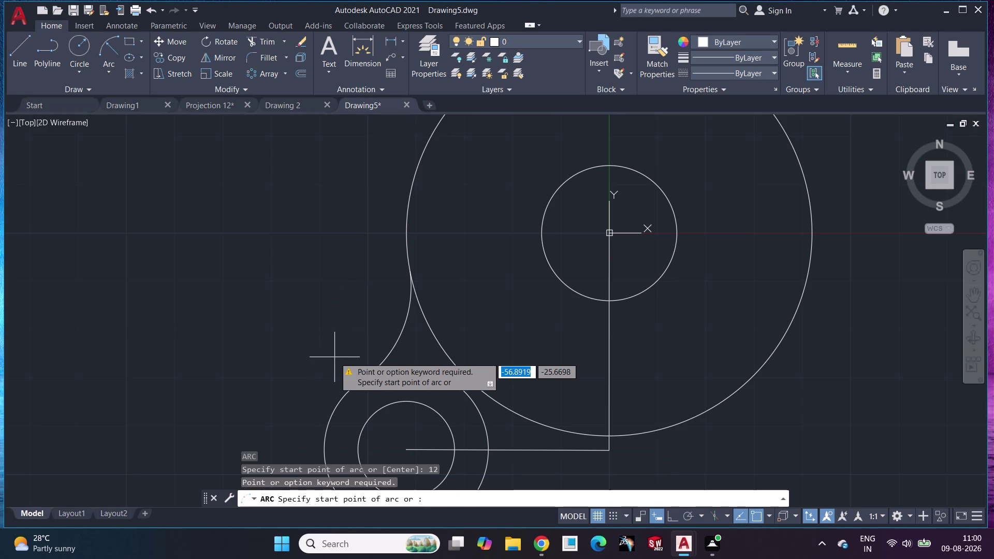
key(Escape)
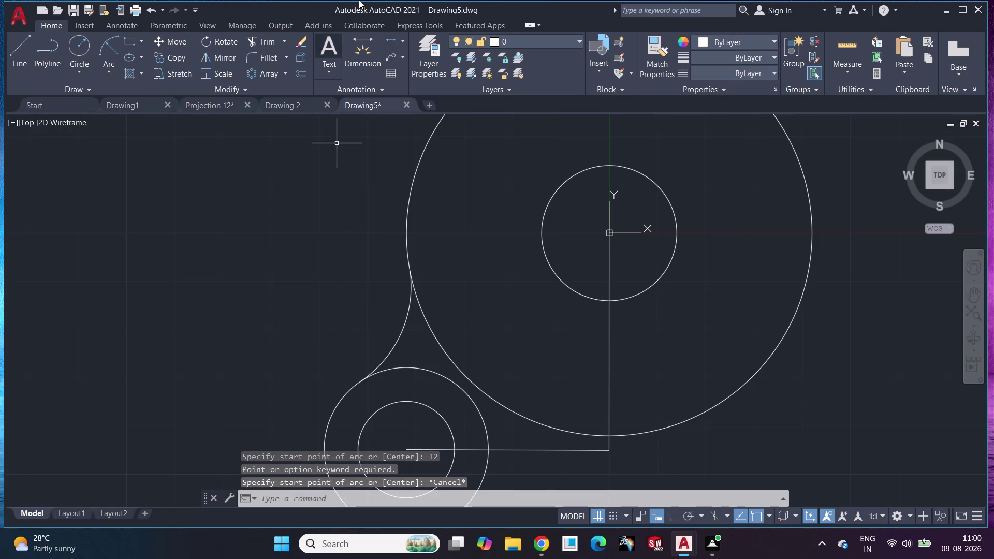
Cancel the dimension command and delete the blending arc between the circles.
click(368, 50)
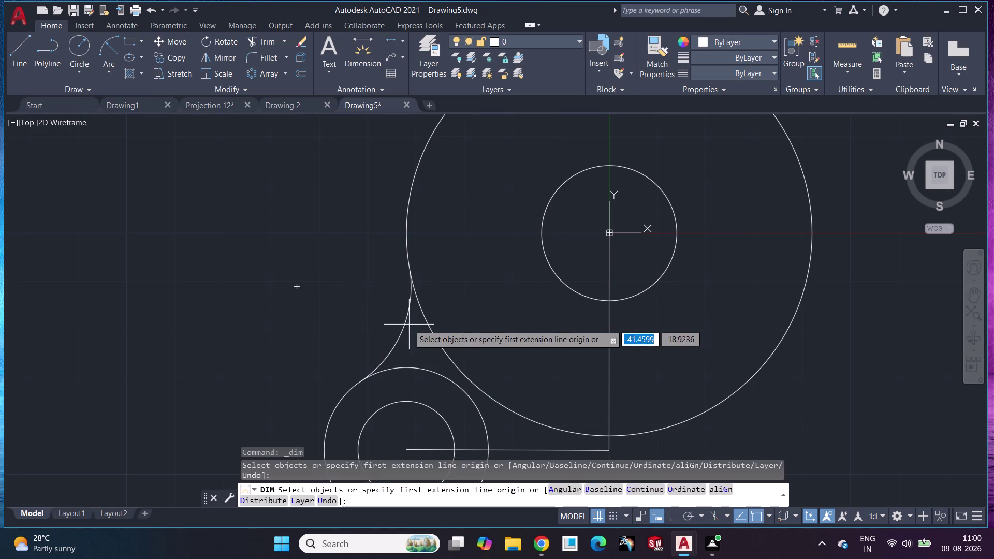
key(Escape)
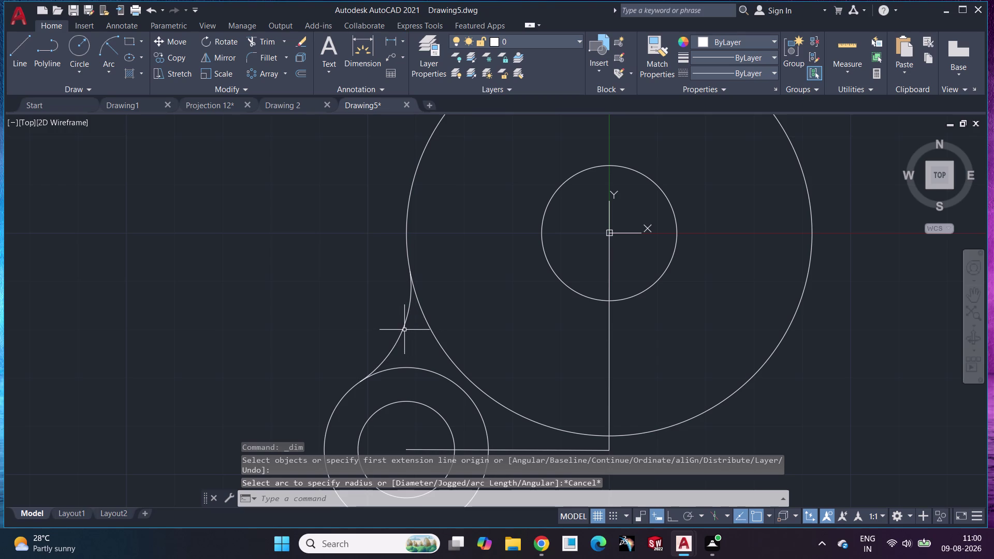
click(405, 329)
key(Delete)
scroll(up, 3)
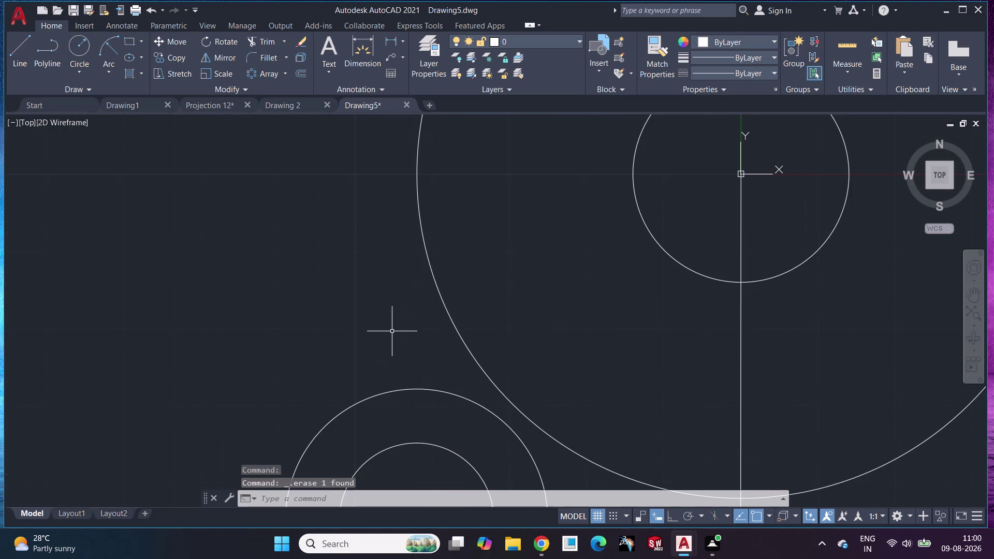
Draw a radius-12 arc from the lower circle to the large circle, then undo it.
click(116, 43)
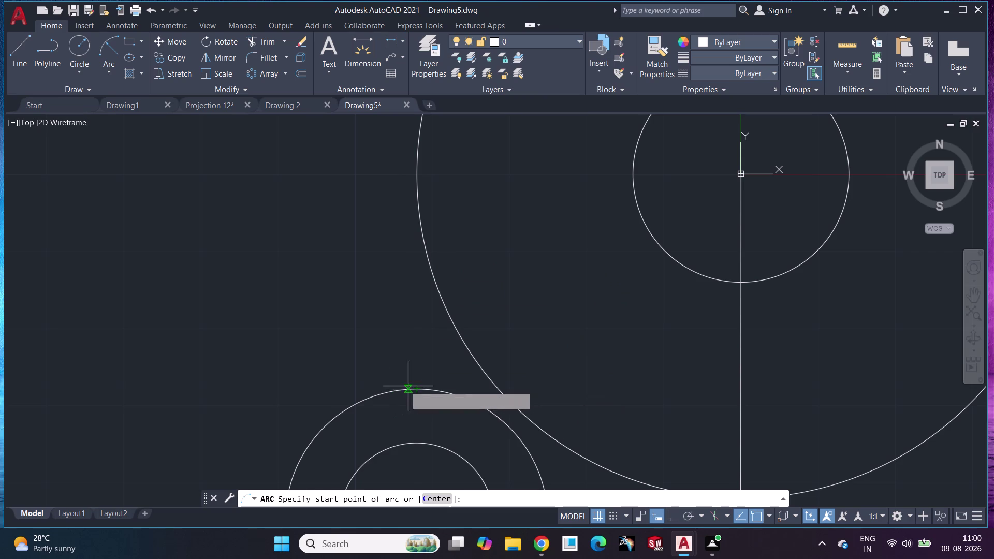
click(376, 395)
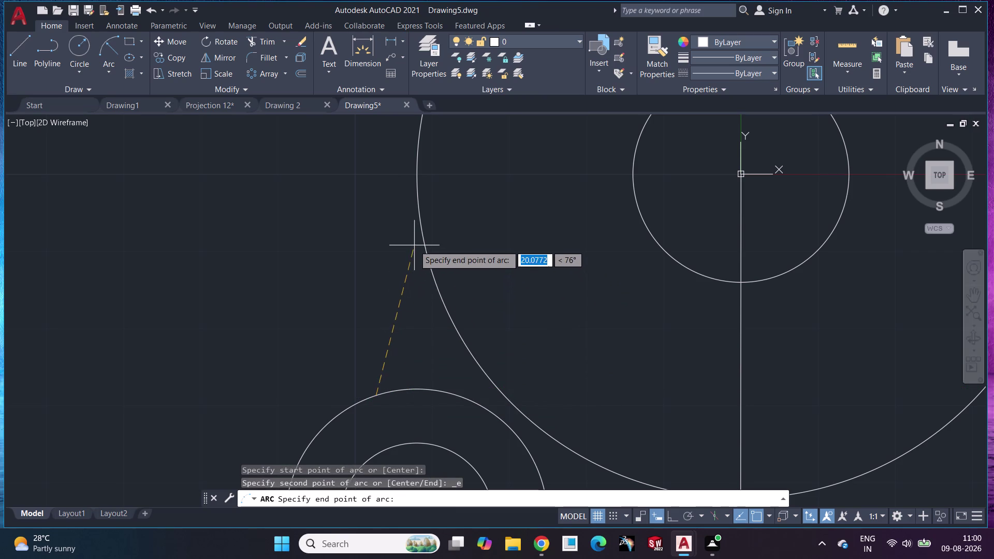
click(422, 234)
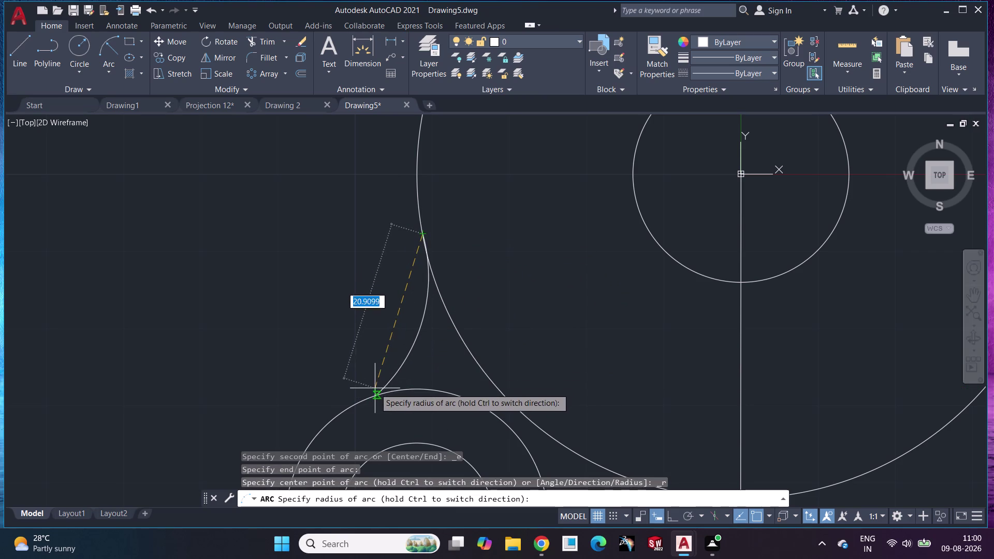
text(12)
key(Return)
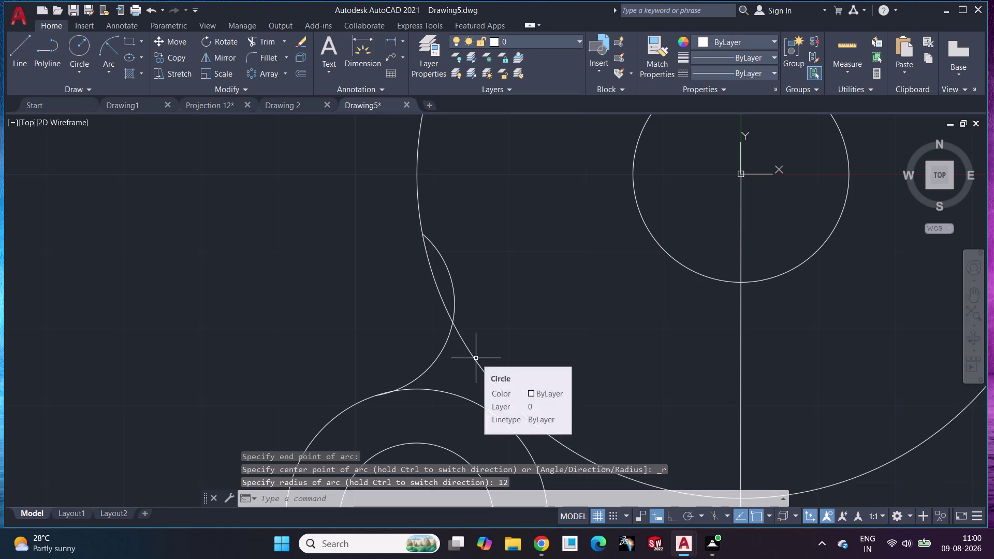
key(ctrl+z)
Retry the radius-12 arc and undo the wrongly curved result.
click(112, 49)
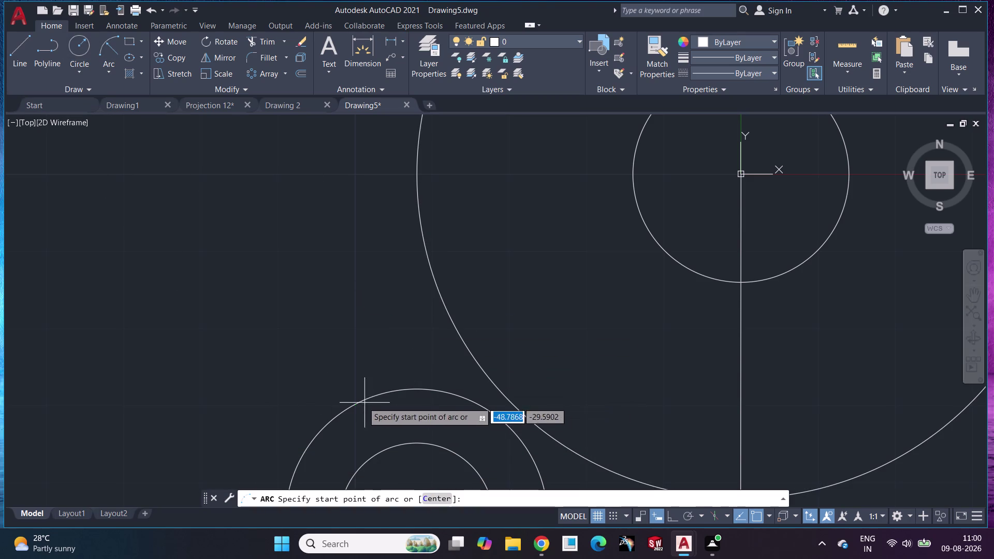
click(370, 398)
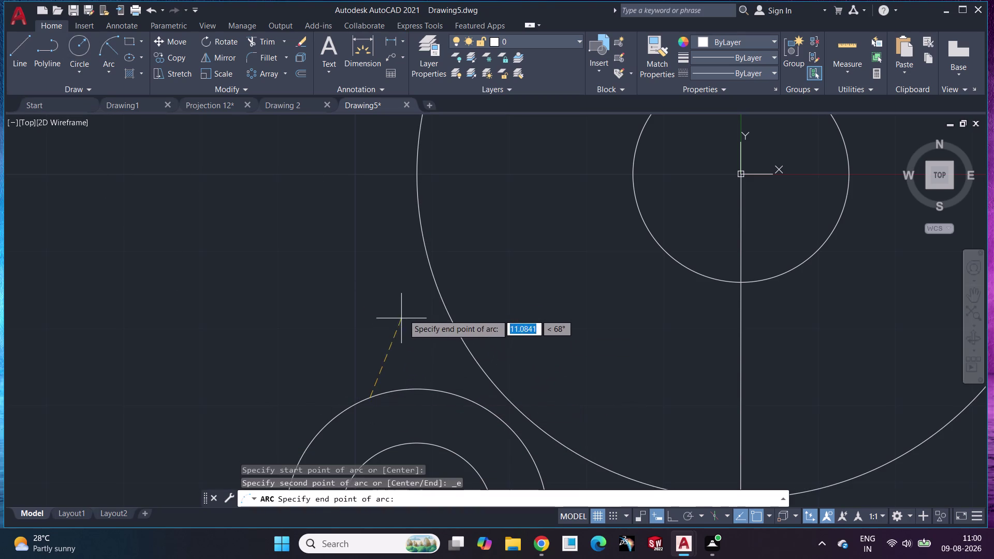
click(424, 241)
text(12)
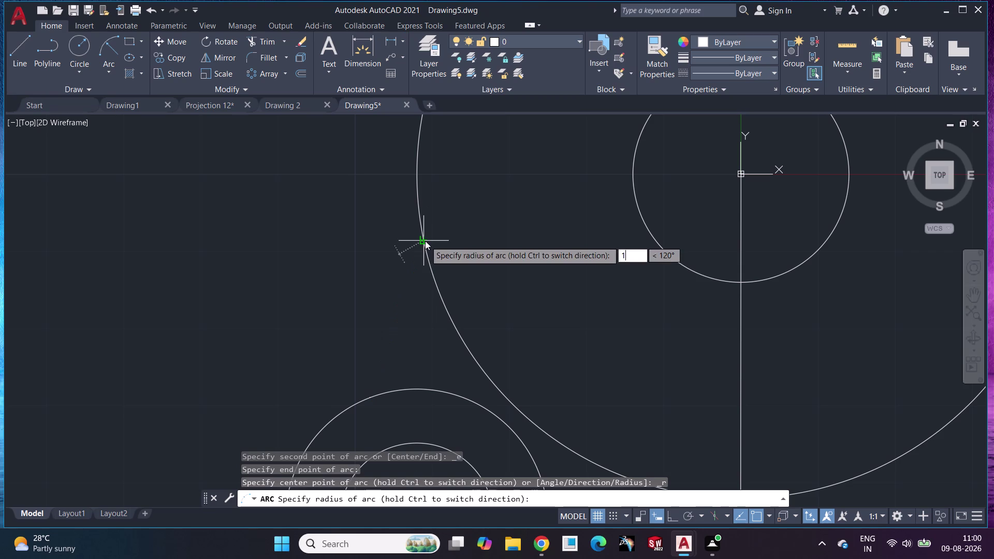
key(Return)
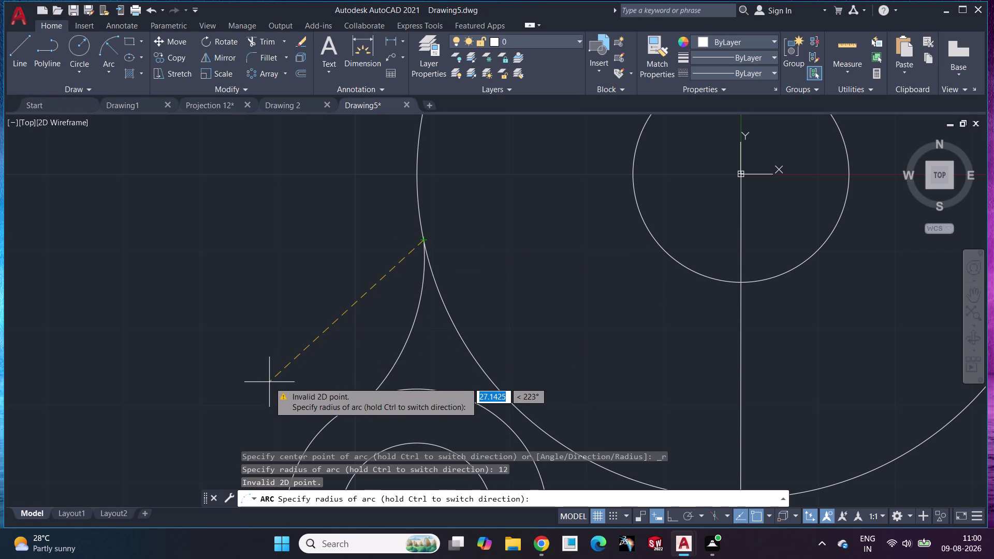
text(12)
key(Return)
click(269, 382)
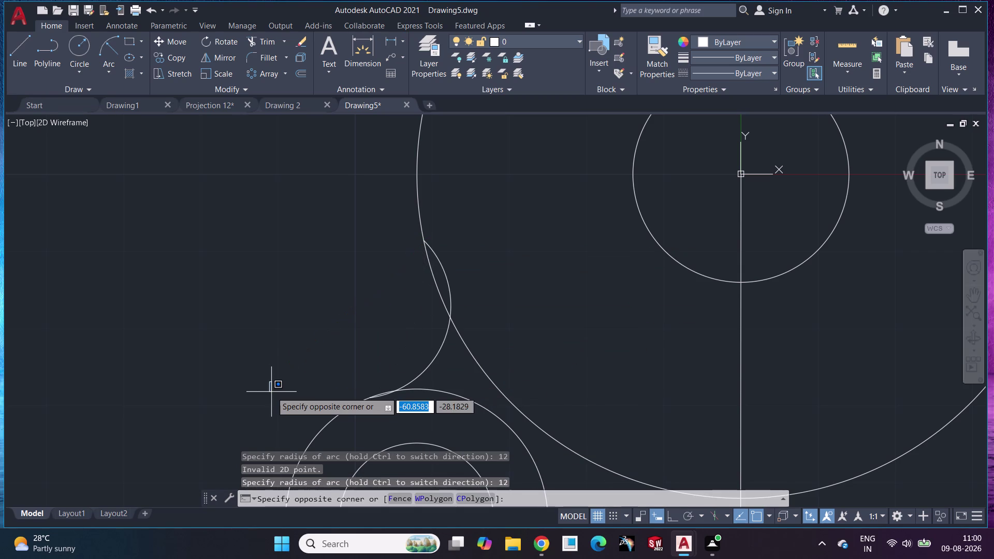
key(ctrl+z)
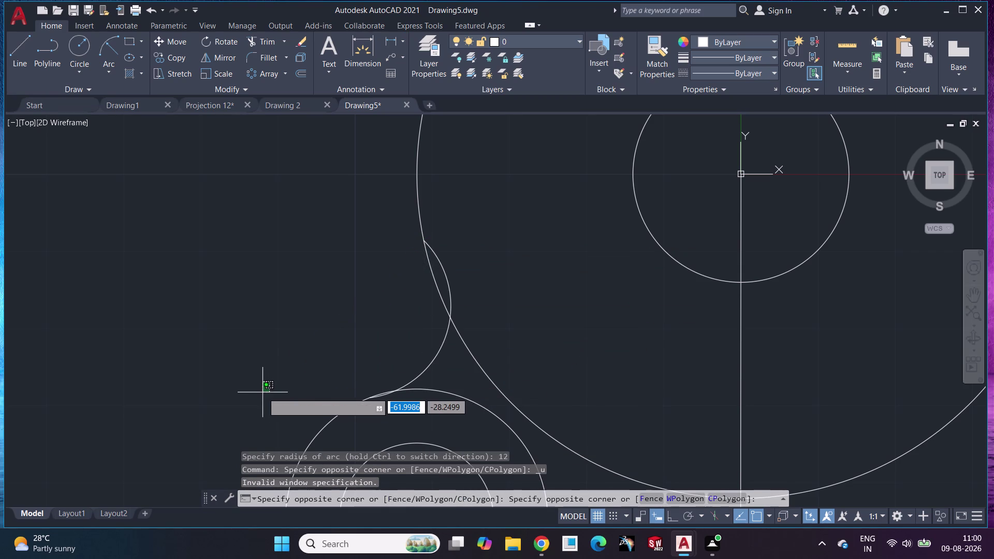
key(ctrl+z)
key(z)
key(ctrl+z)
key(Escape)
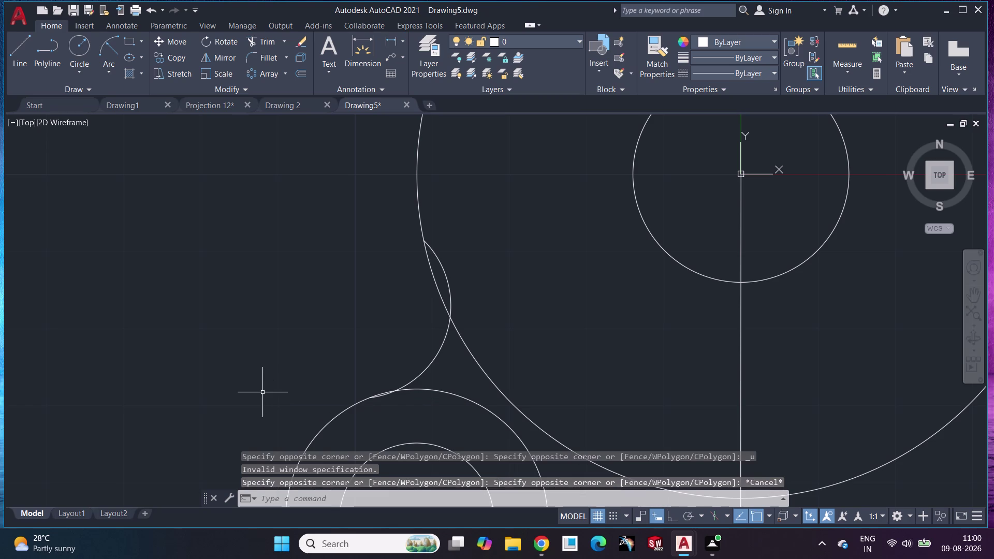
key(ctrl+z)
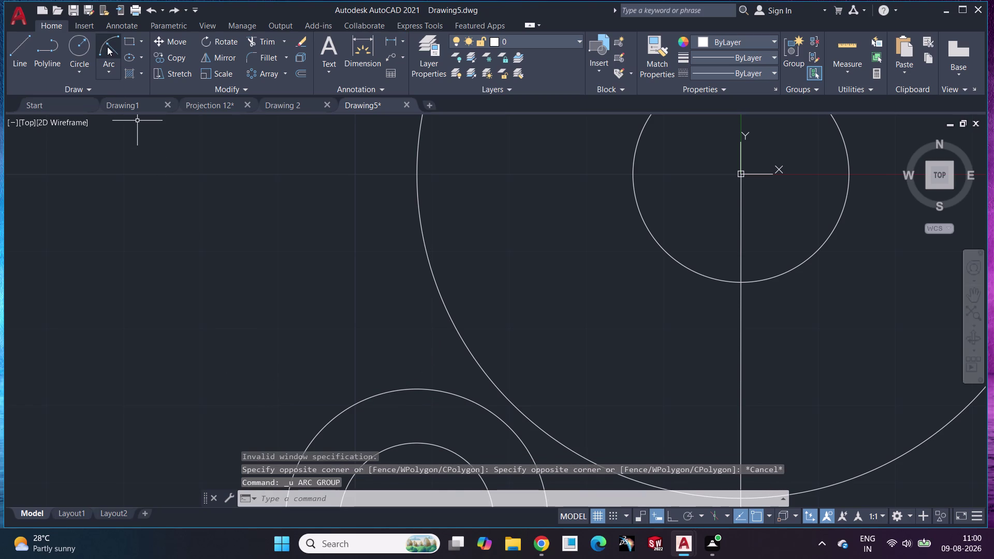
Redraw the arc from the lower circle to the large circle's left side with radius 12.
click(107, 46)
click(401, 391)
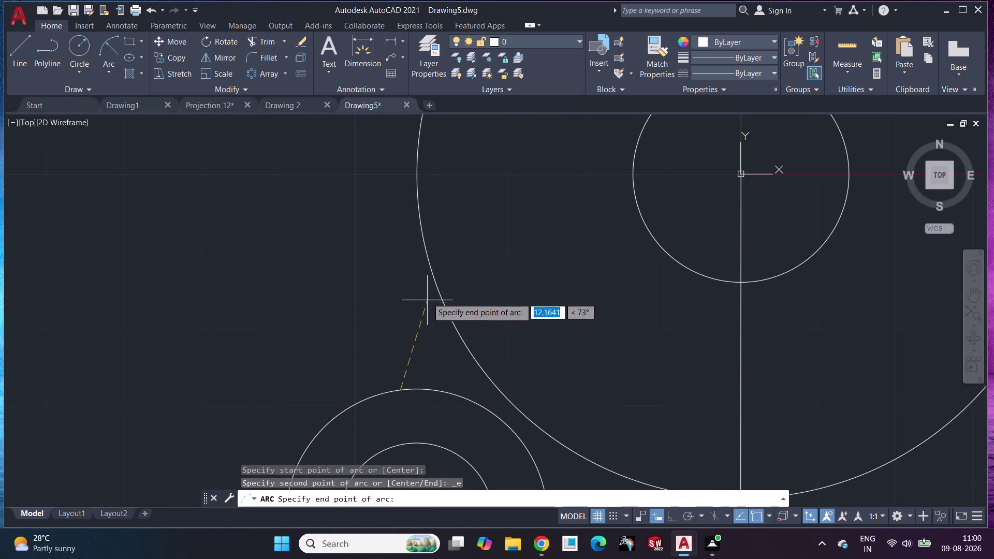
click(425, 249)
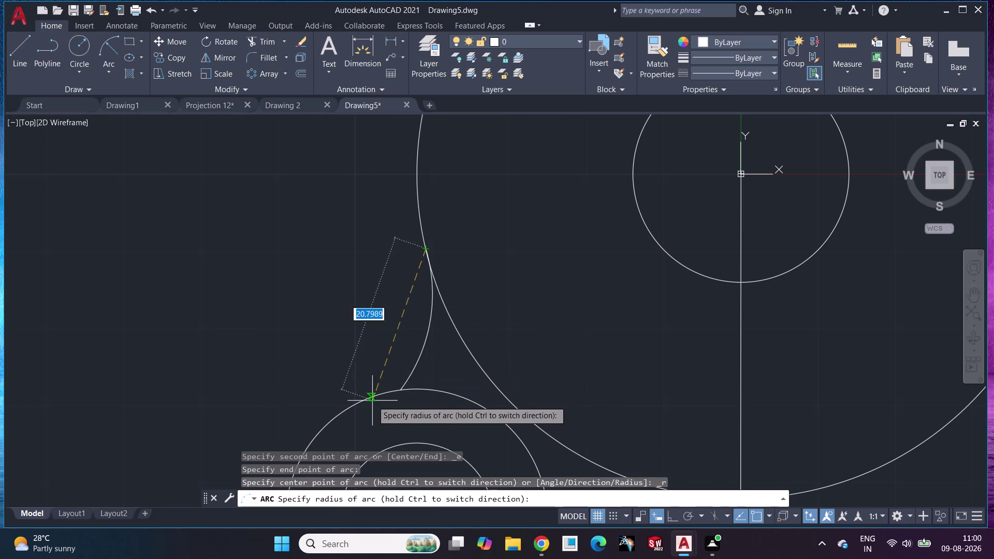
key(Escape)
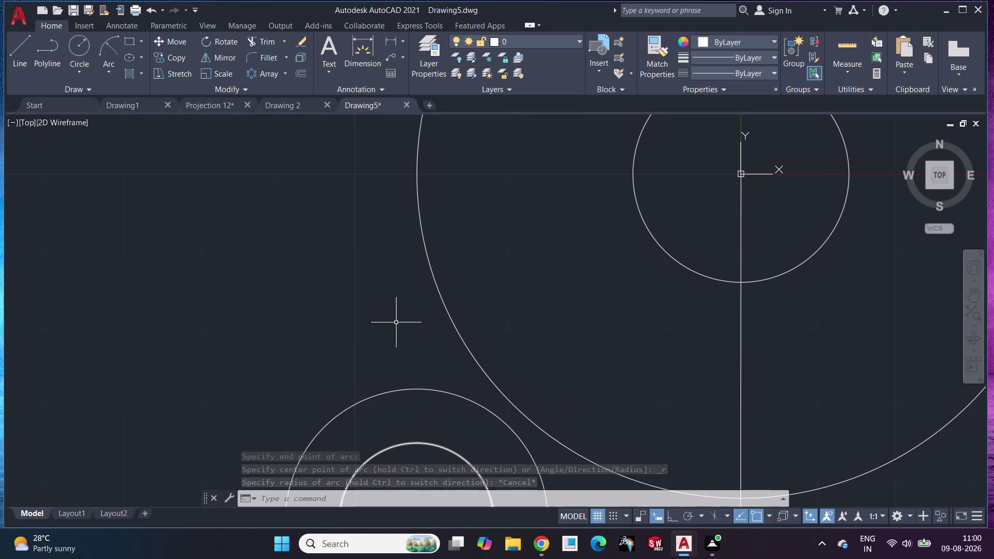
drag(107, 45, 118, 62)
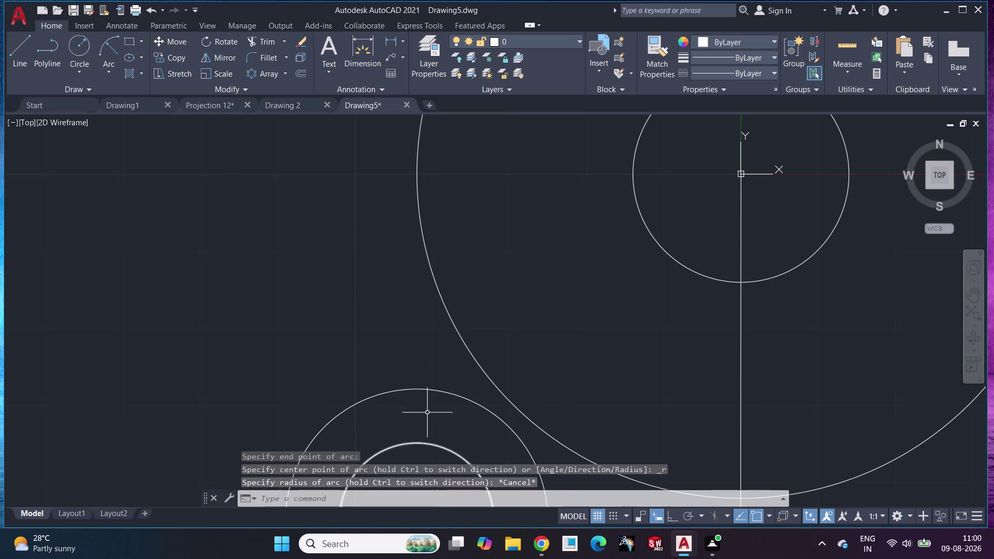
click(109, 51)
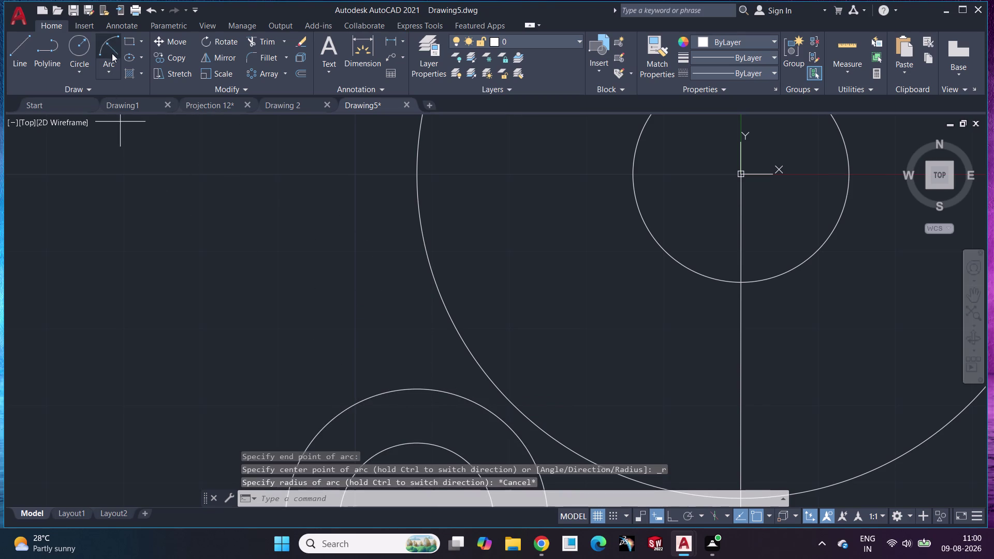
click(398, 390)
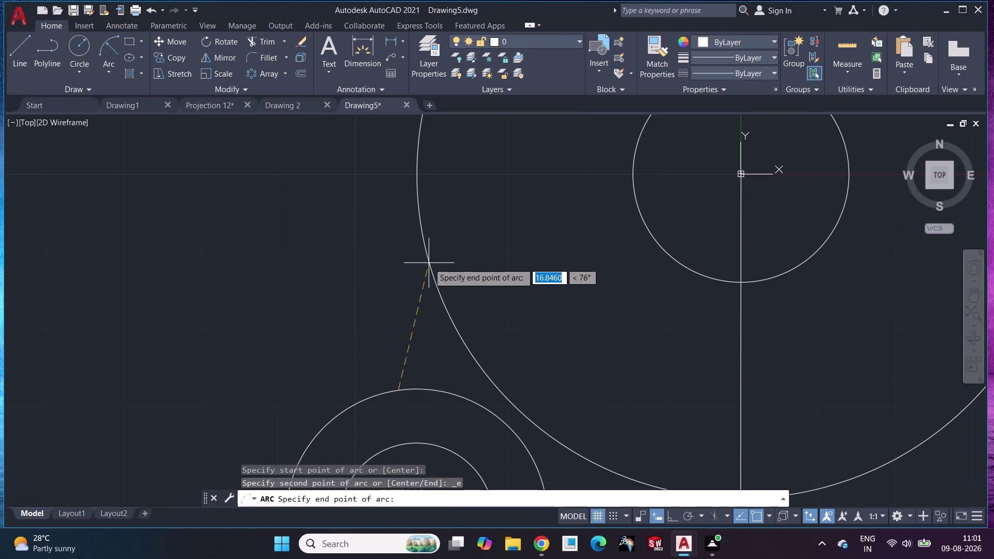
click(426, 252)
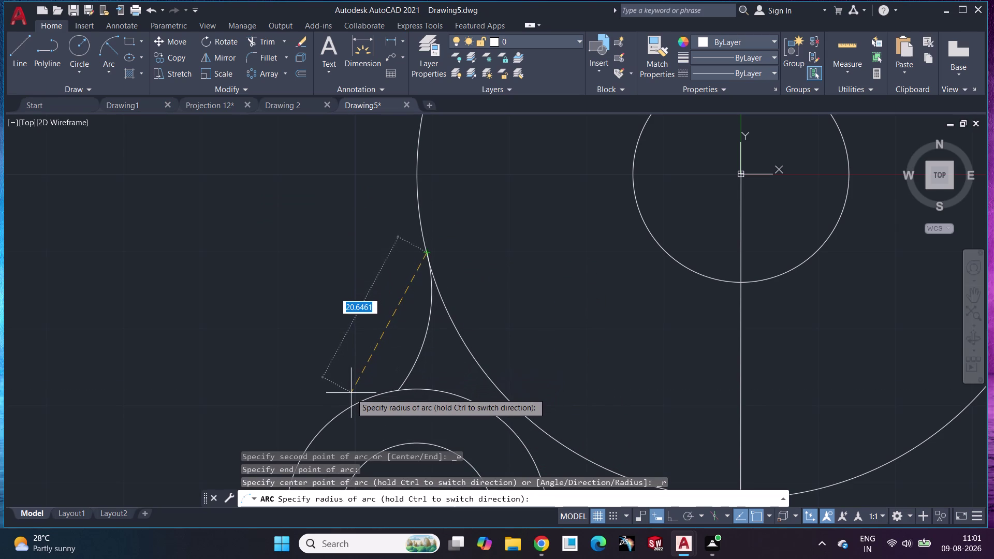
text(12)
key(Return)
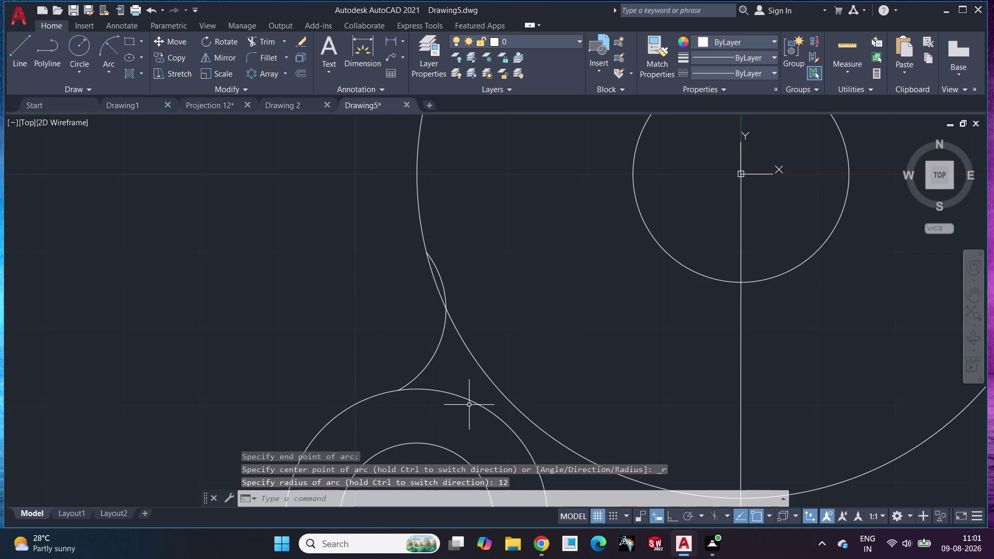
click(266, 42)
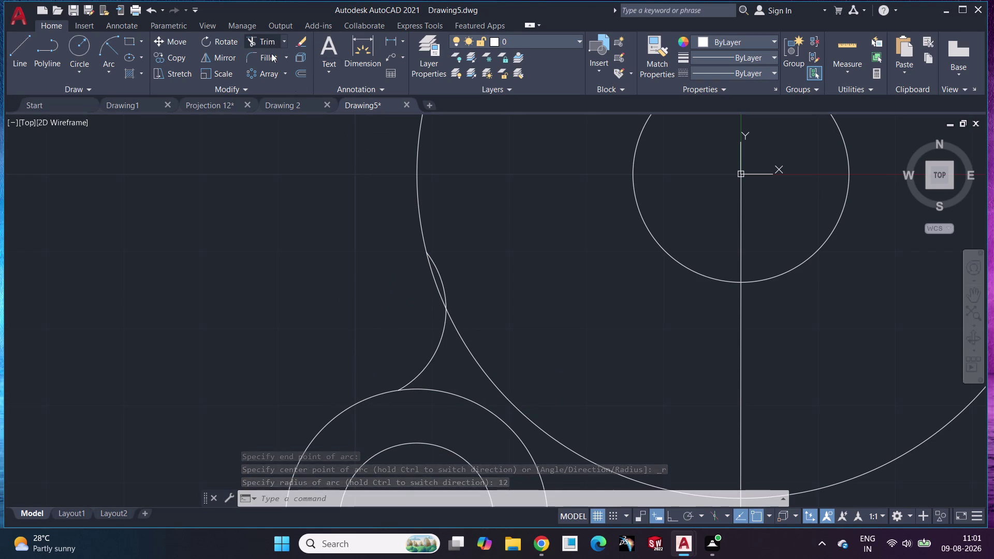
click(437, 281)
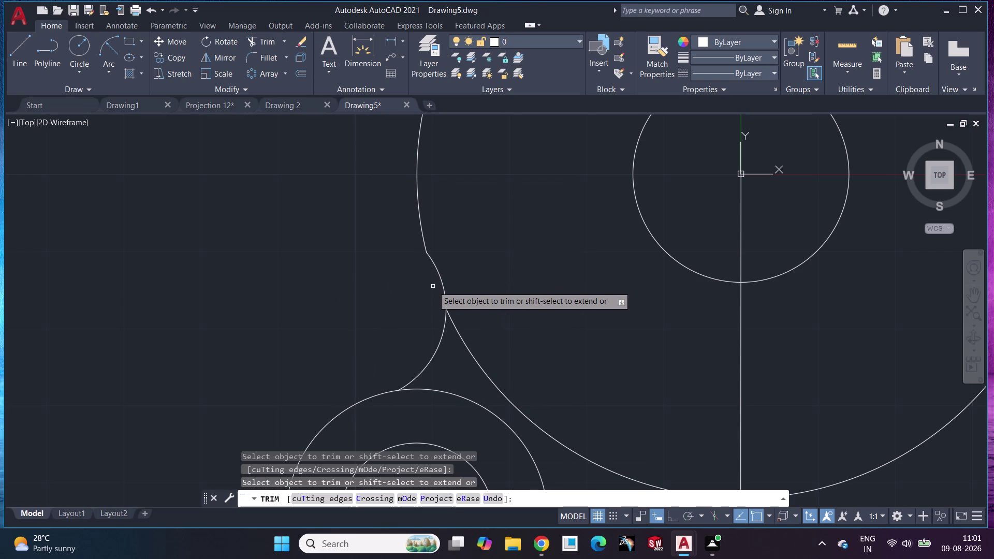
key(ctrl+z)
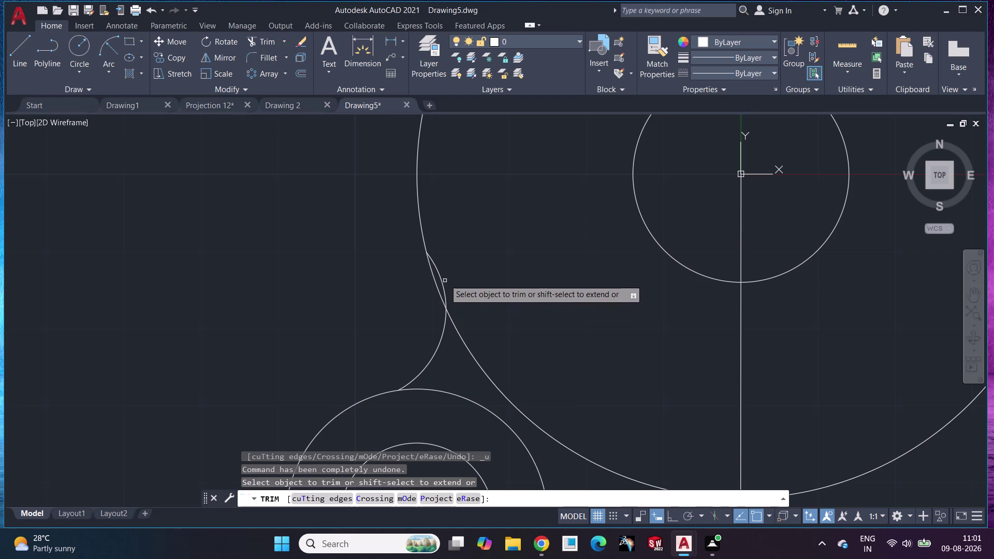
click(442, 276)
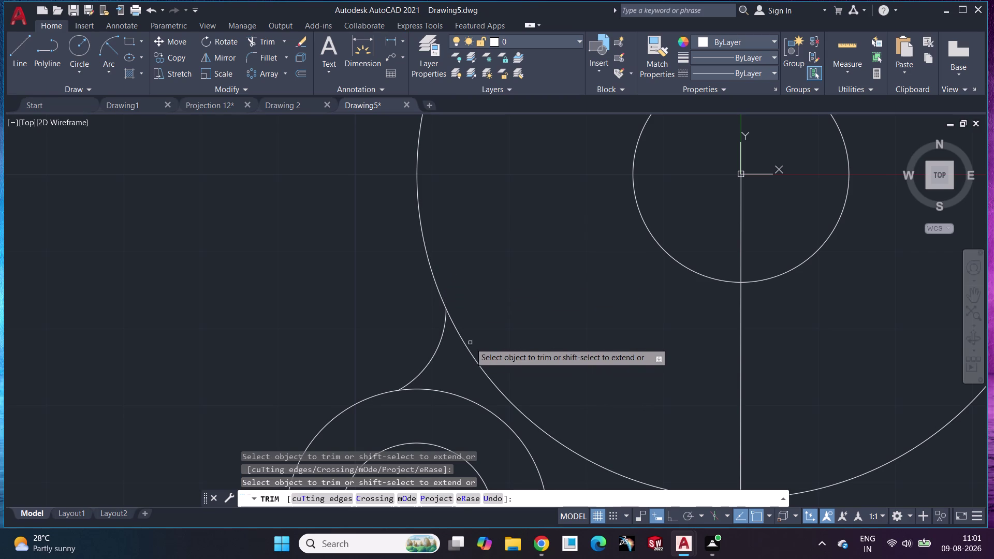
click(467, 349)
scroll(down, 3)
middle_drag(515, 370, 337, 336)
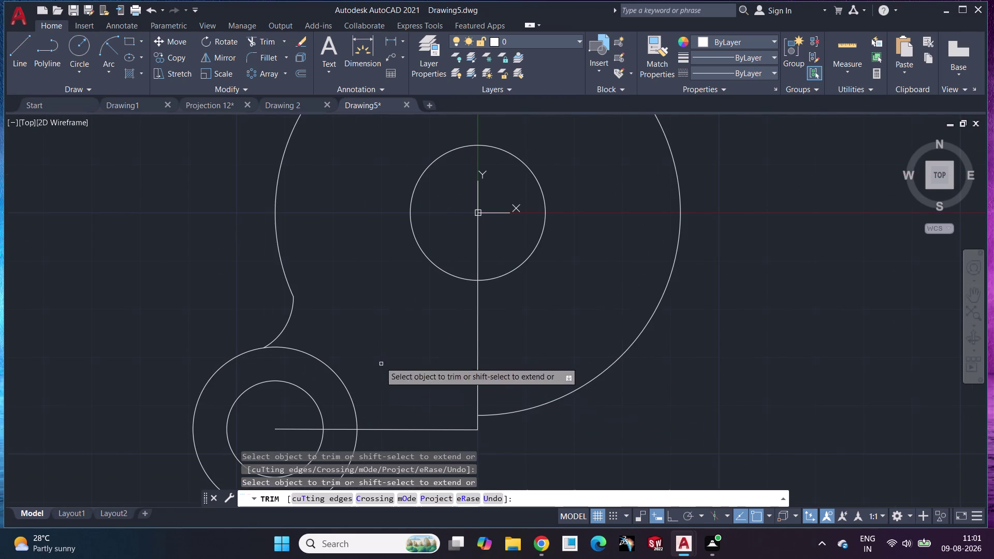
middle_drag(361, 278, 422, 440)
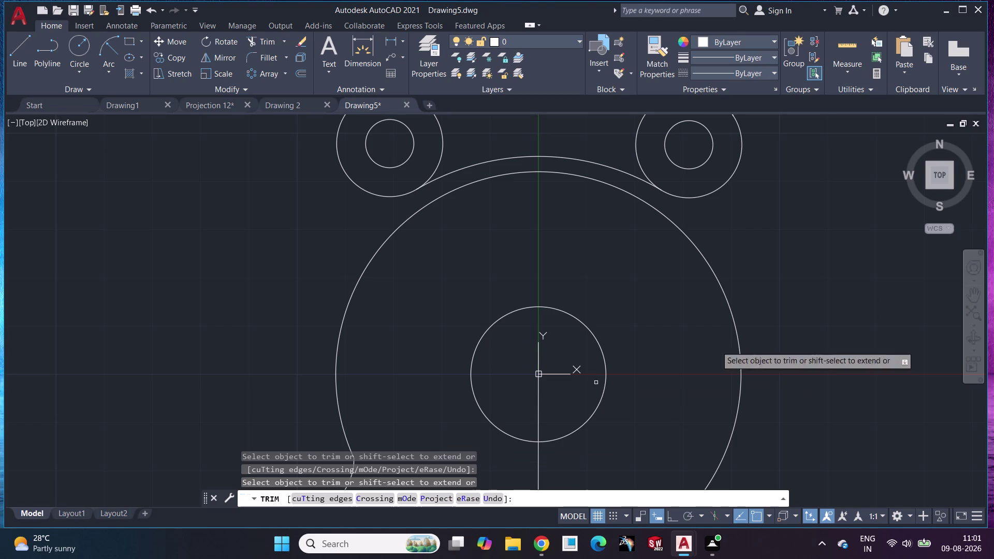
key(Escape)
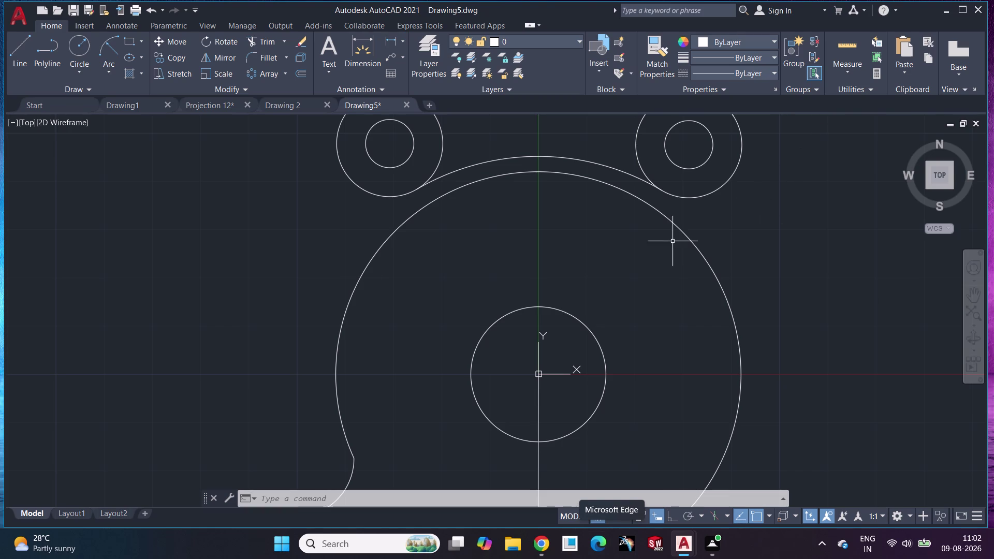
middle_drag(639, 244, 614, 28)
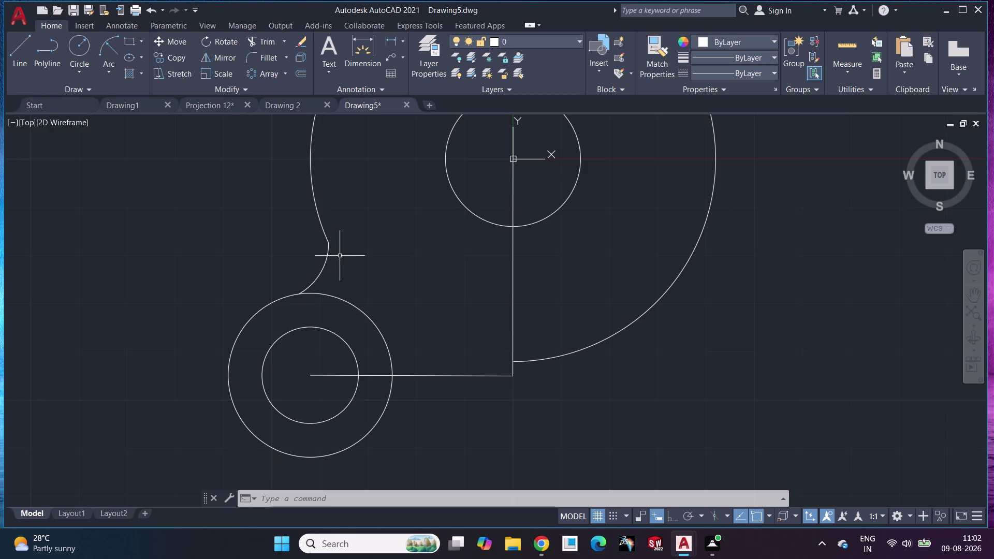
scroll(up, 3)
middle_drag(341, 268, 380, 346)
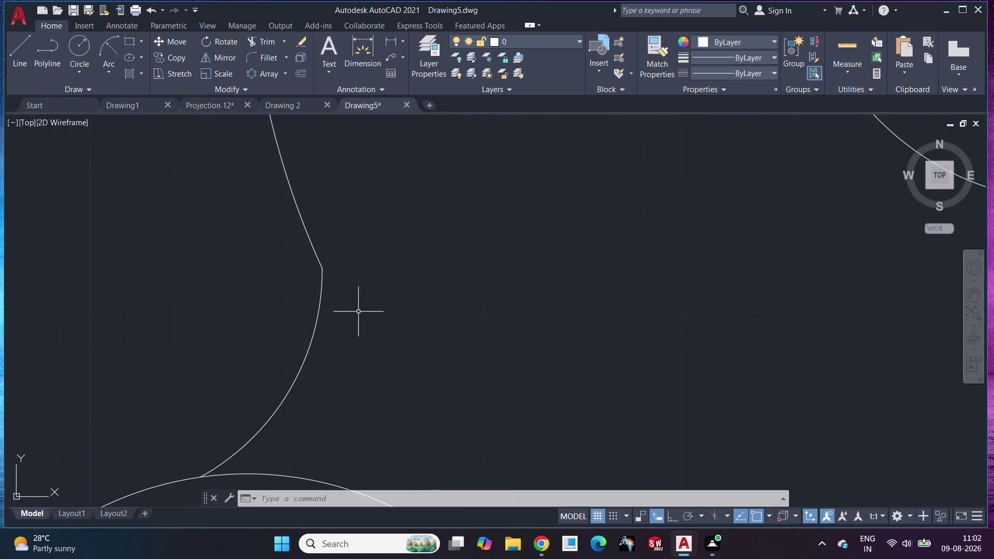
scroll(up, 3)
scroll(up, 3)
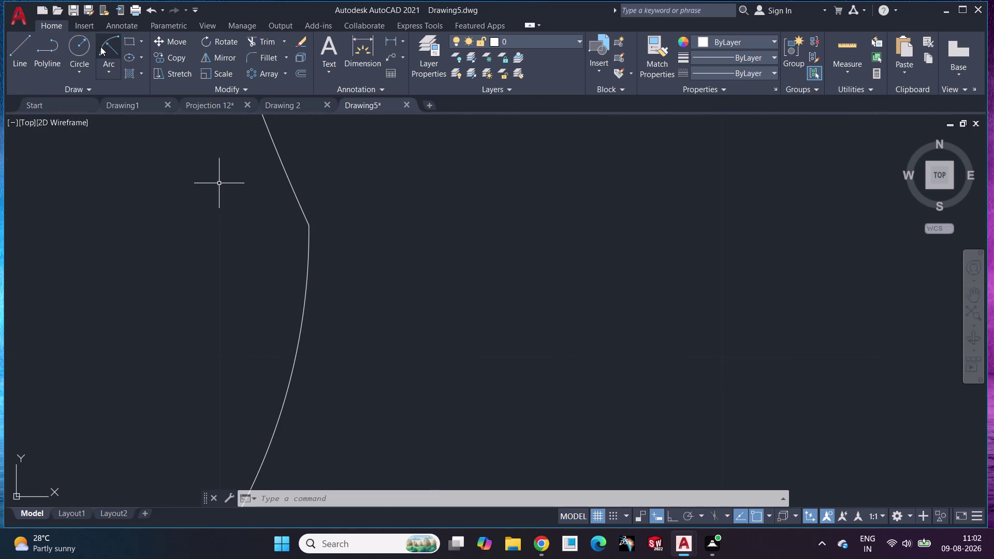
click(102, 46)
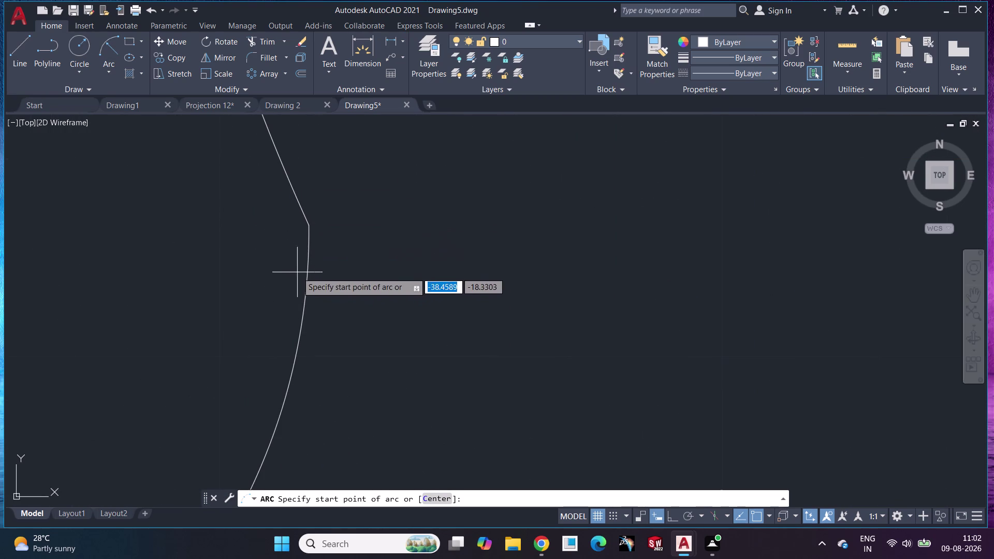
click(306, 270)
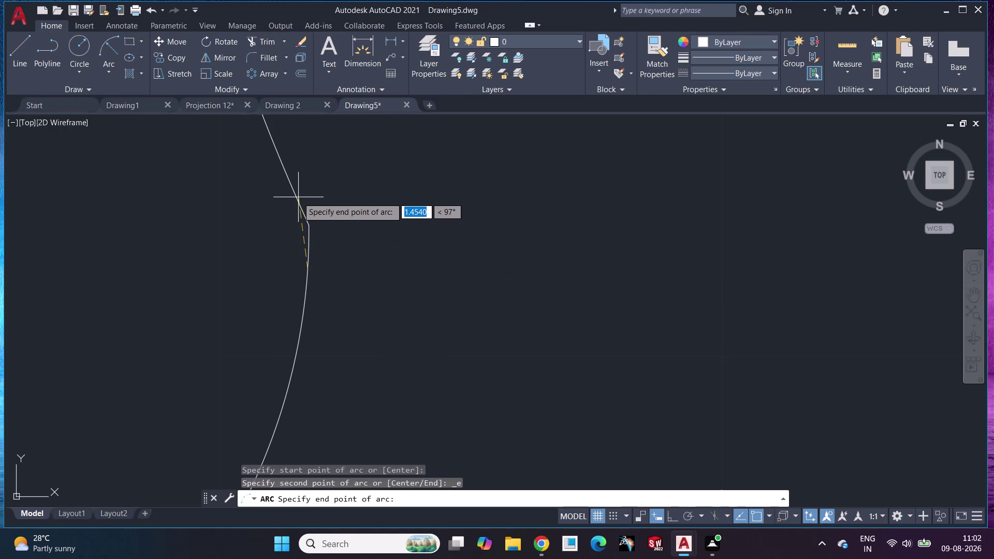
click(296, 200)
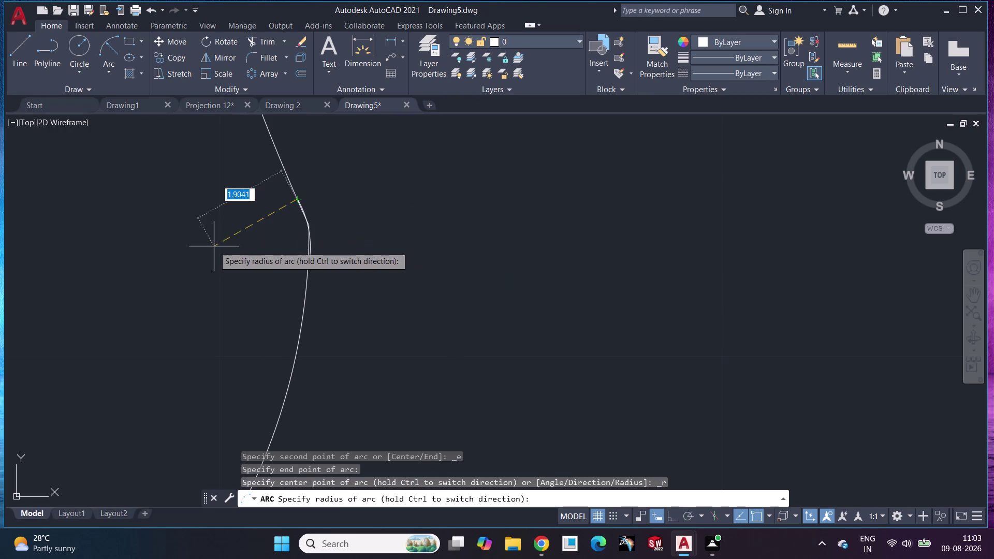
click(247, 245)
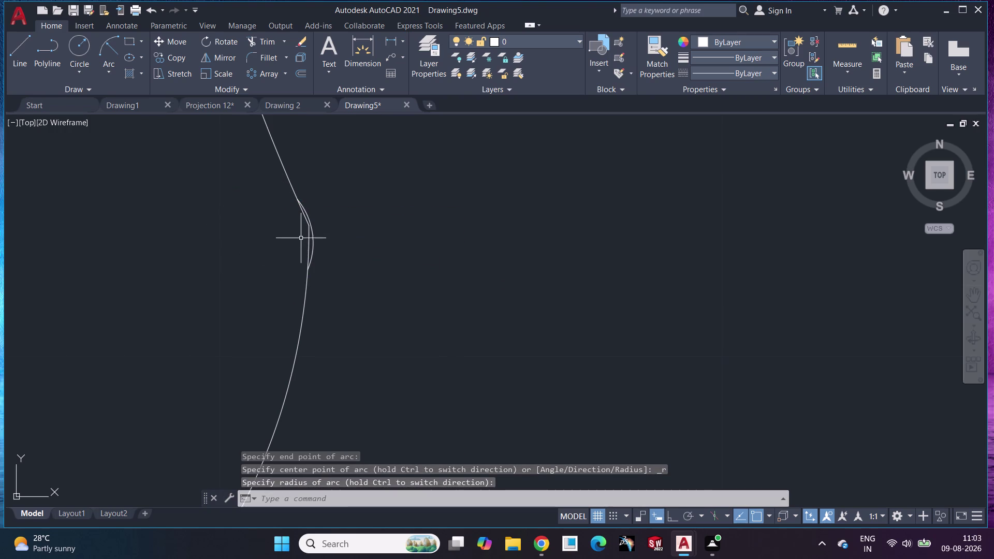
scroll(up, 3)
click(272, 42)
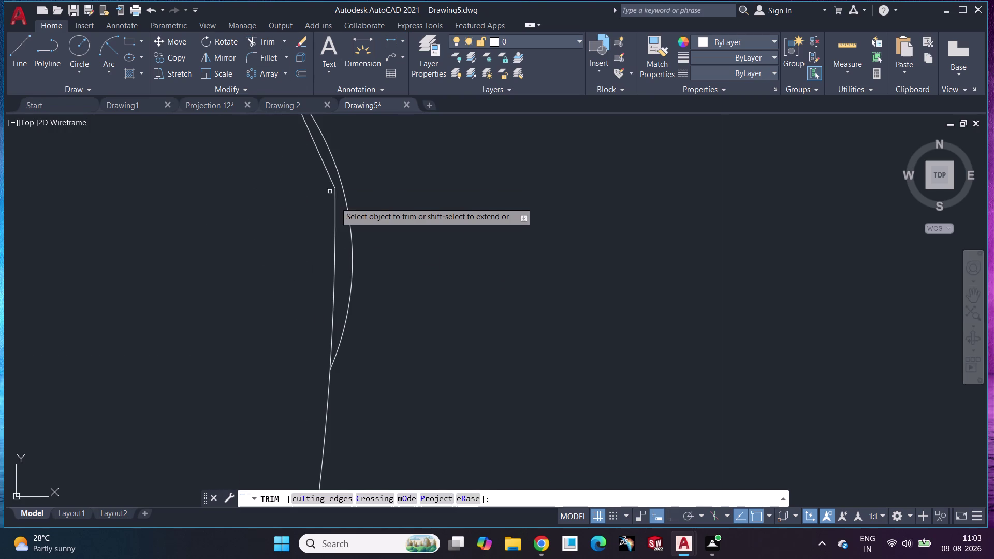
click(329, 178)
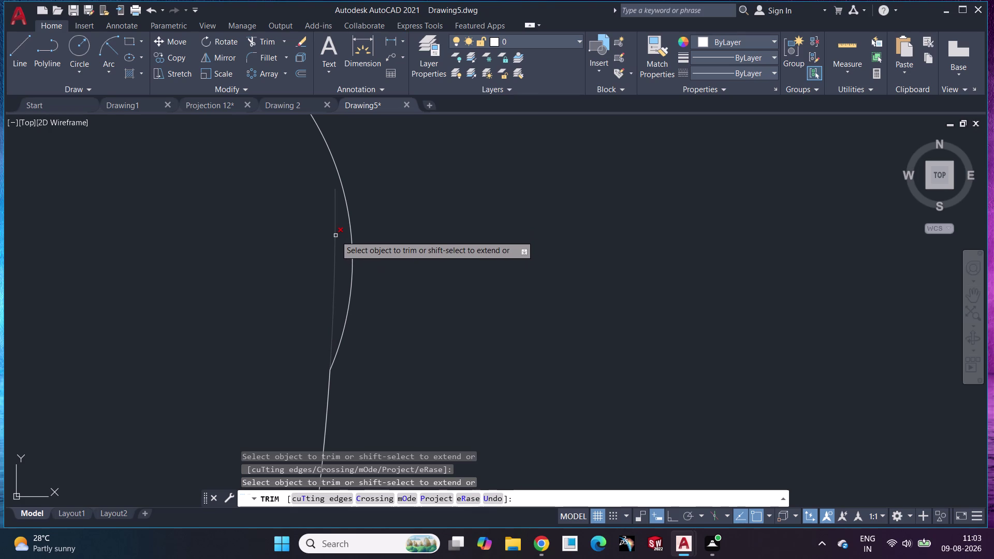
key(ctrl+z)
key(ctrl+z)
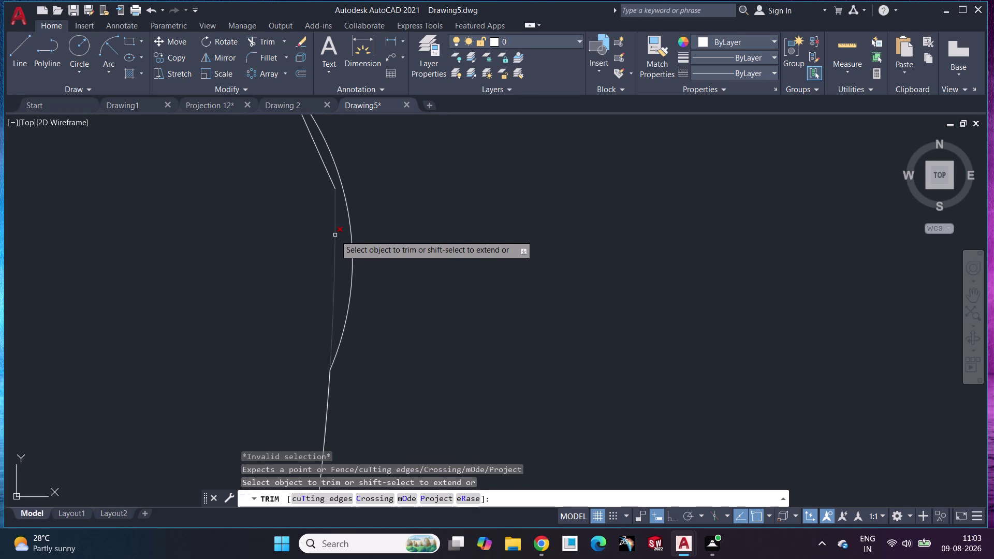
key(ctrl+z)
key(Escape)
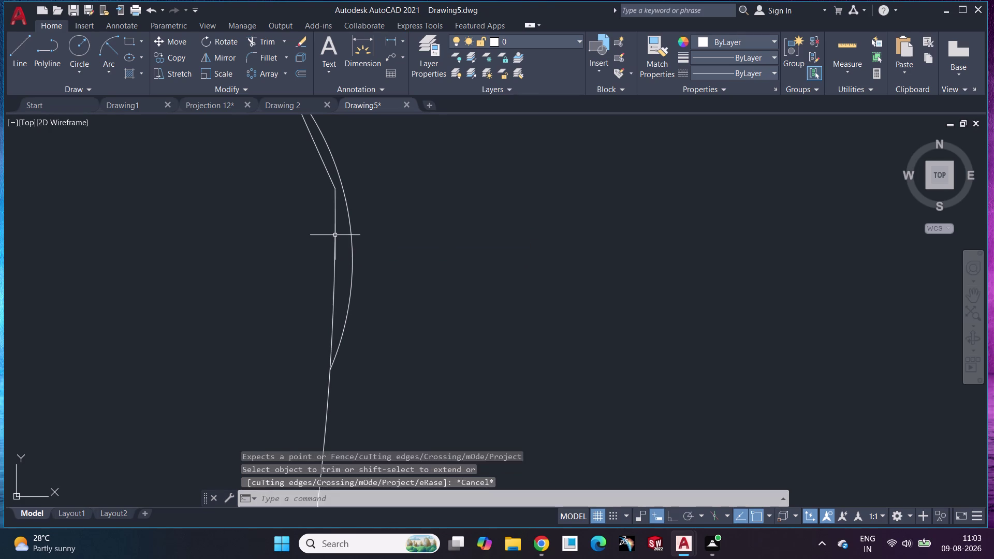
key(ctrl+z)
key(ctrl+z)
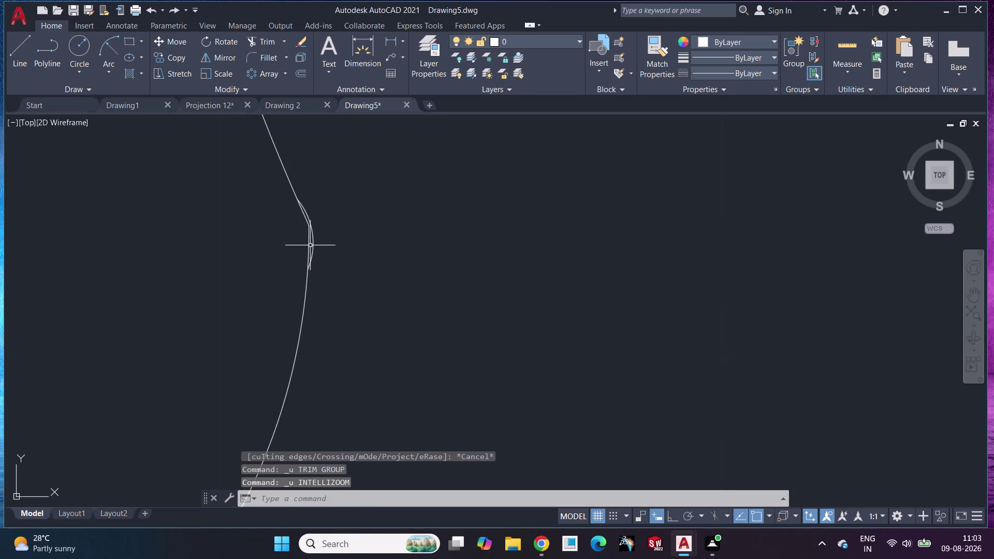
key(ctrl+z)
scroll(up, 3)
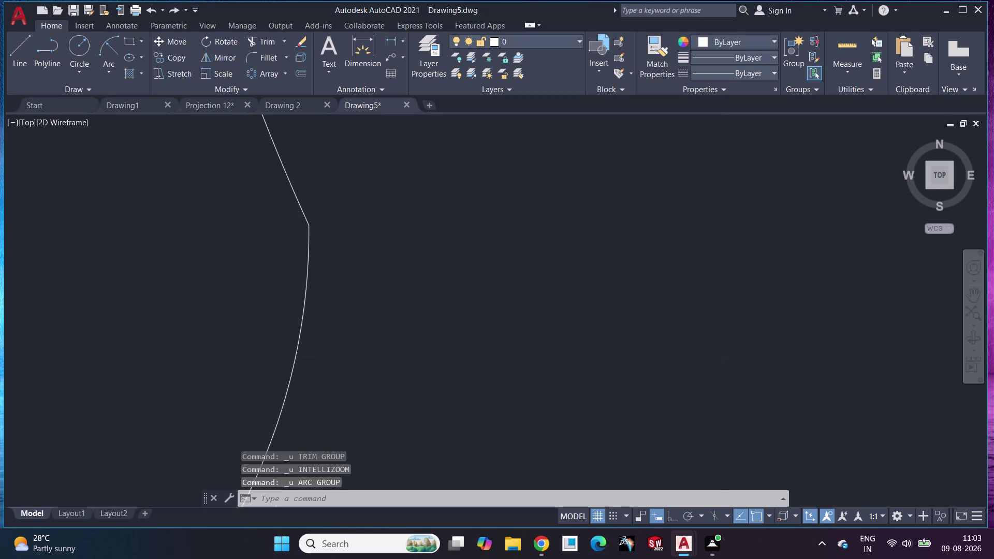
Draw an arc rounding the corner between the straight and slanted edges.
scroll(up, 3)
scroll(up, 3)
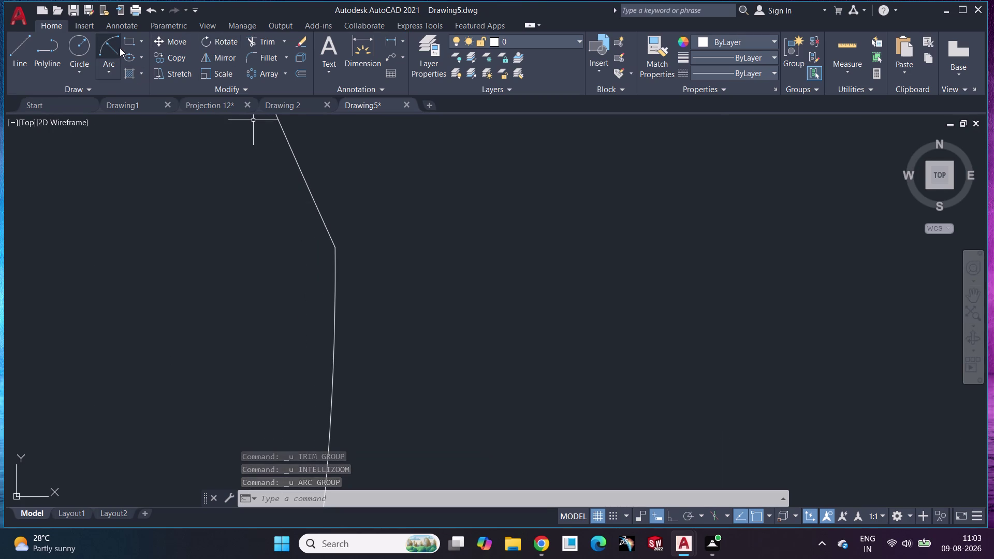
click(119, 46)
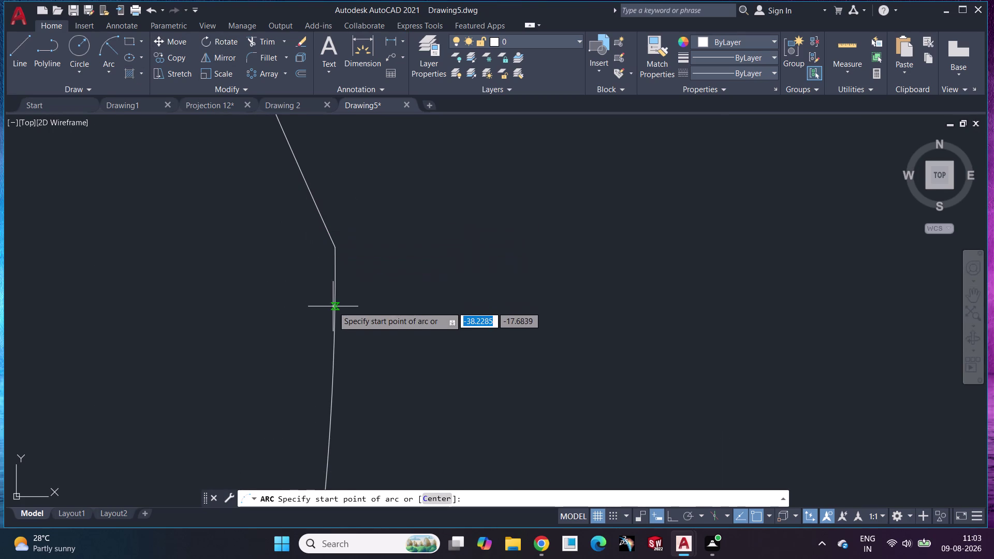
click(334, 305)
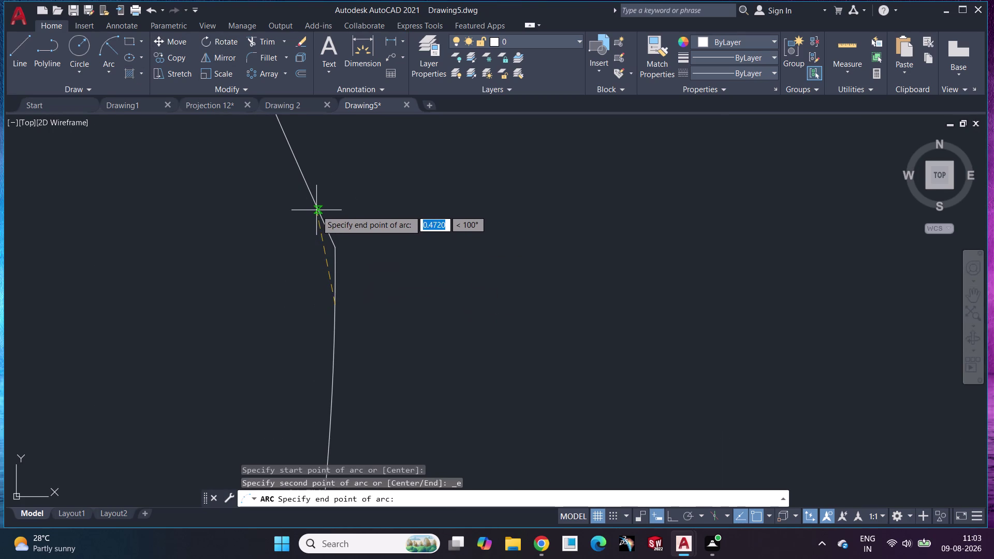
click(317, 209)
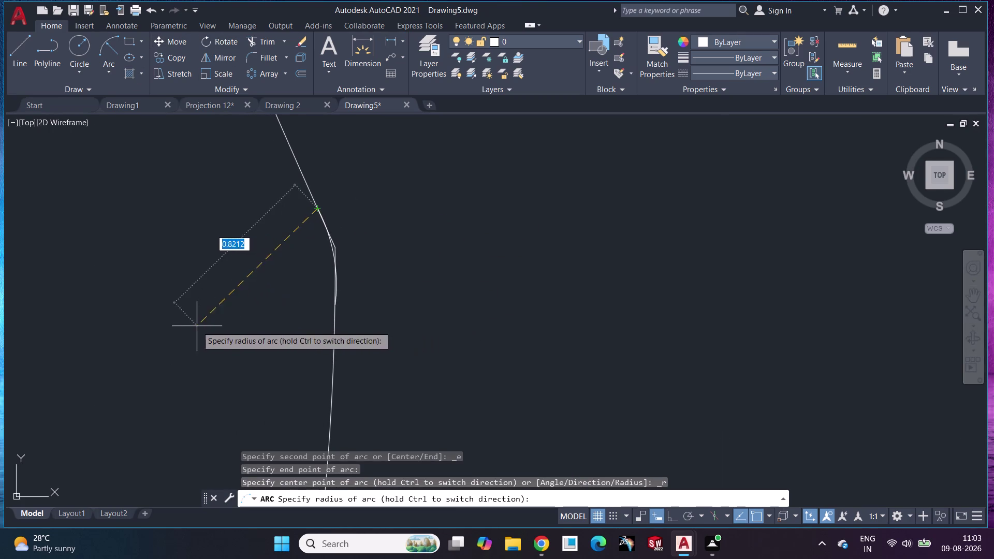
click(143, 330)
scroll(up, 3)
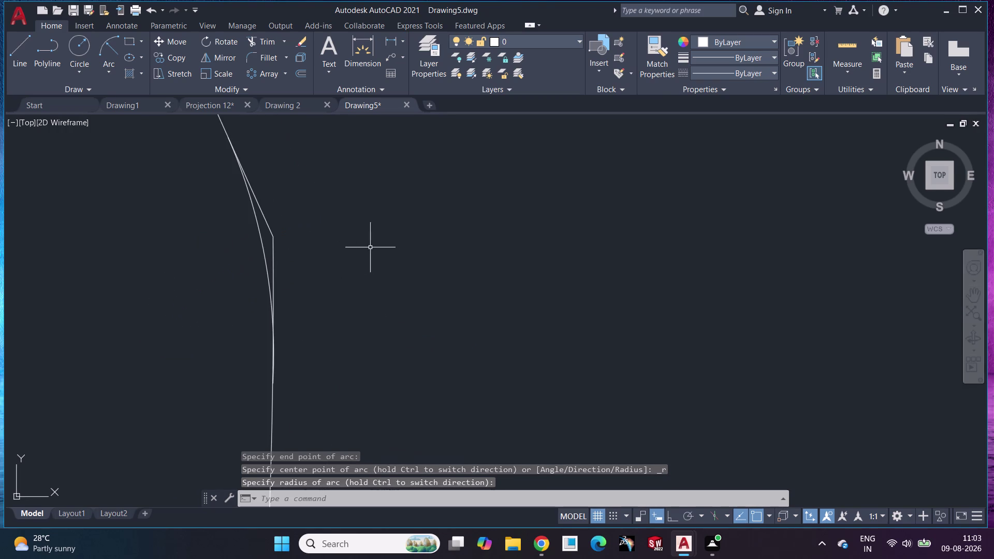
scroll(up, 3)
middle_drag(339, 248, 387, 253)
Trim the two leftover corner segments under the new arc.
click(259, 38)
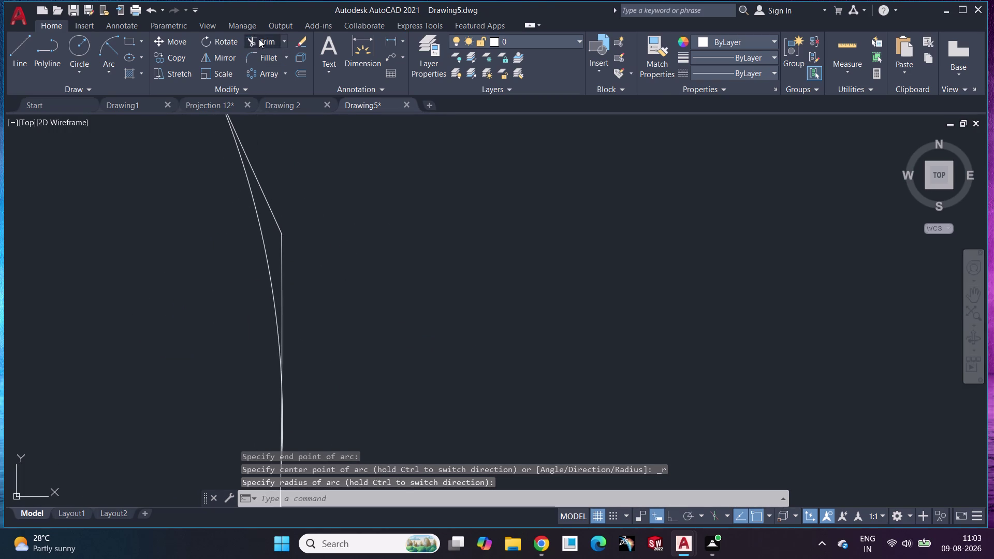
click(273, 218)
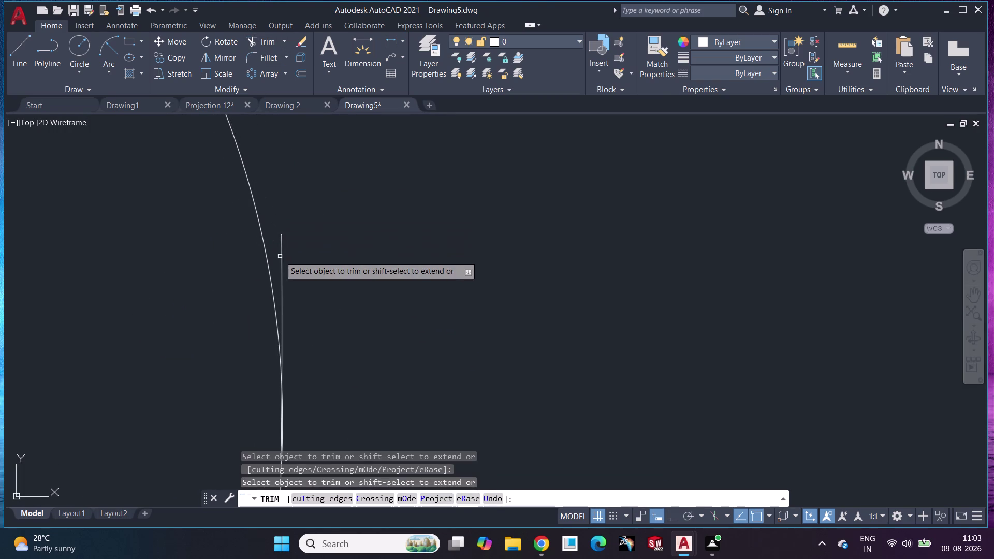
click(281, 263)
scroll(down, 3)
scroll(up, 3)
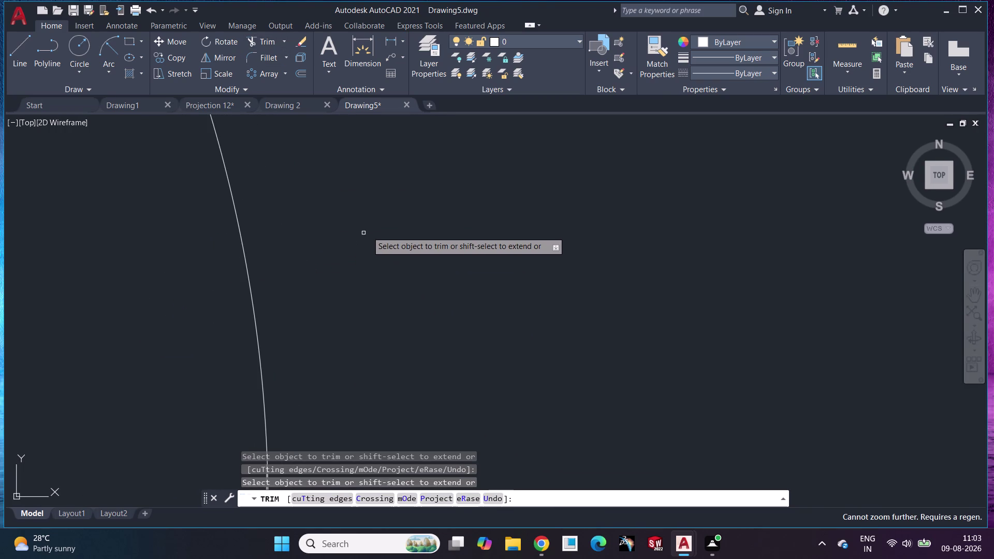
scroll(up, 3)
scroll(down, 3)
middle_drag(431, 236, 352, 260)
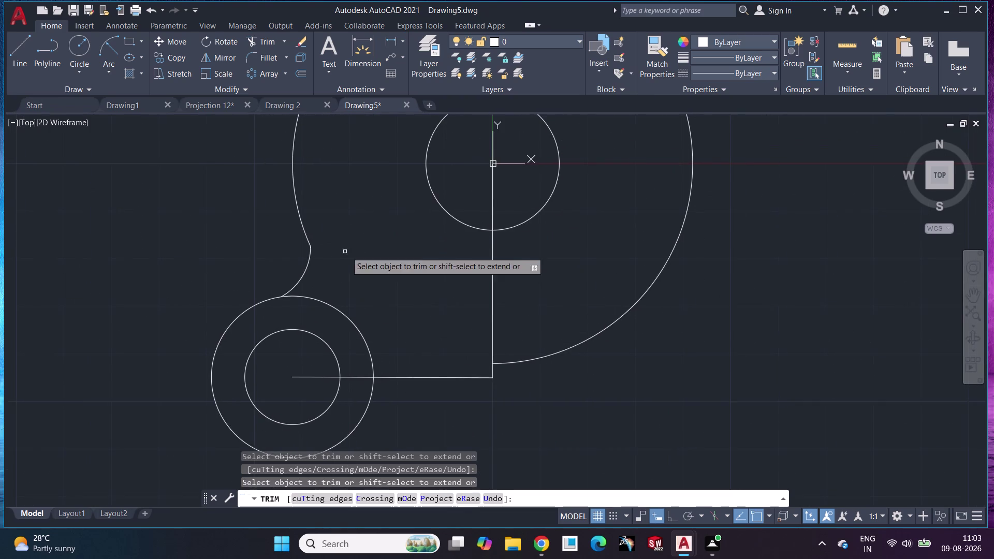
scroll(down, 3)
scroll(up, 3)
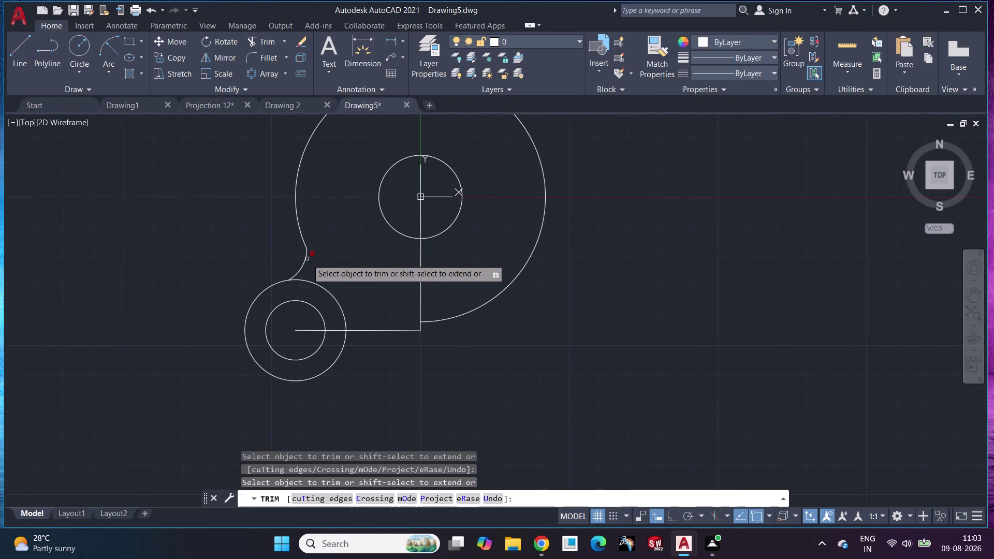
Undo the last trims and cancel the active command.
key(ctrl+z)
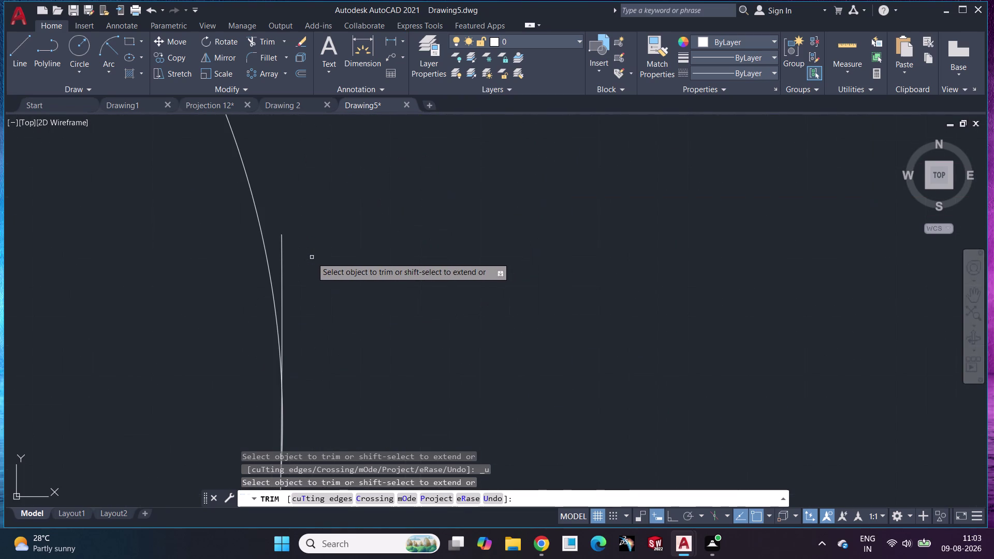
key(ctrl+z)
key(ctrl+z)
key(ctrl+z)
key(Escape)
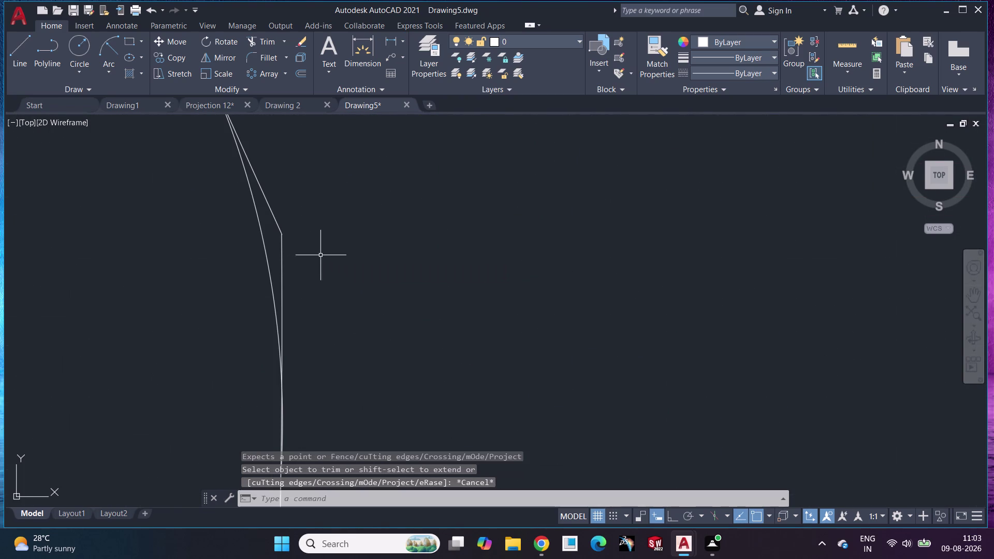
scroll(down, 3)
scroll(up, 3)
scroll(down, 3)
scroll(down, 3)
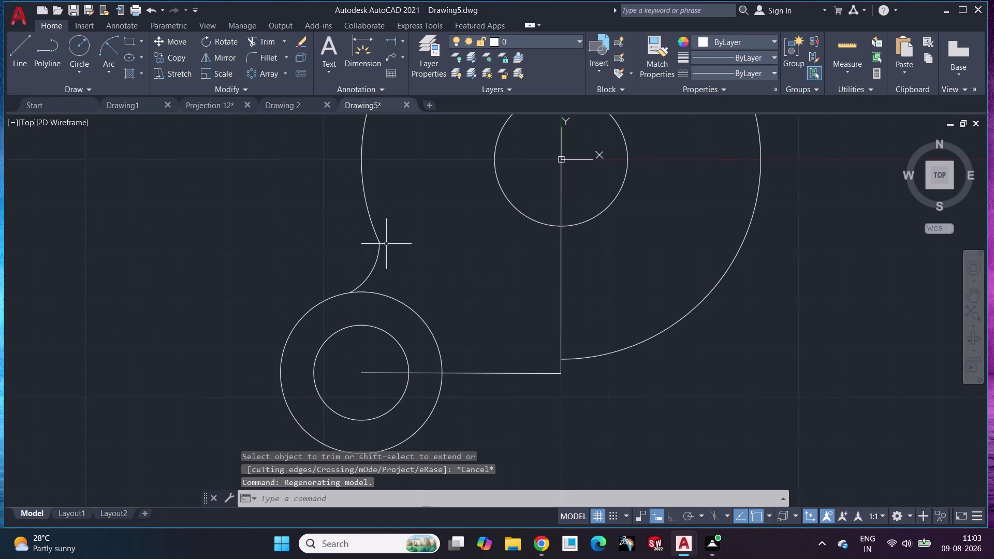
Undo further drawing steps, reverting the earlier trims and arc.
key(ctrl+z)
key(ctrl+z)
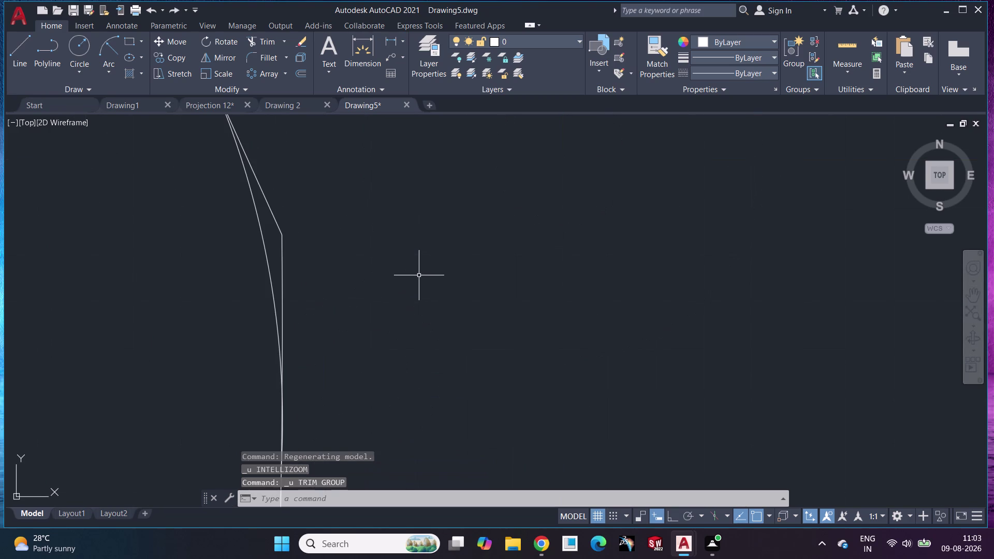
key(ctrl+z)
key(ctrl+z)
key(z)
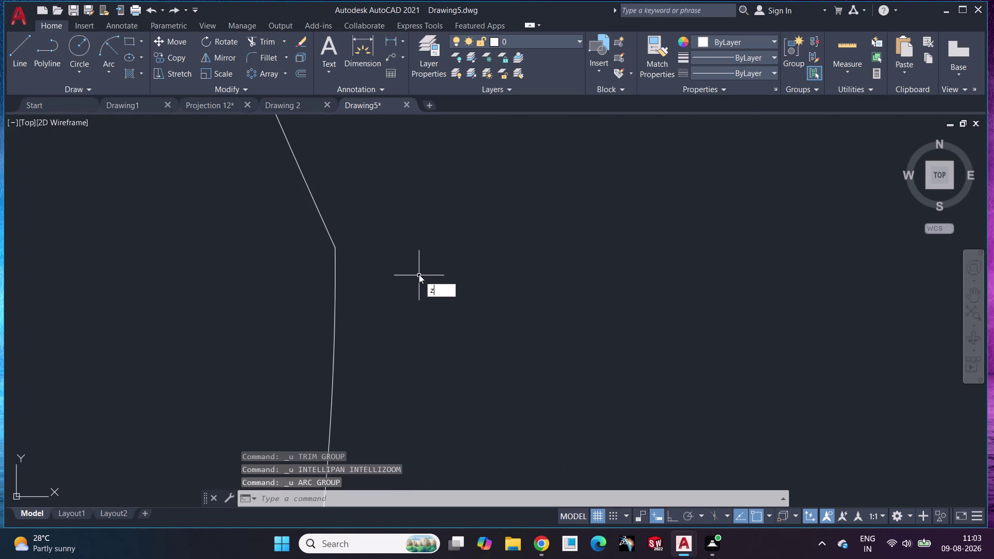
key(Escape)
key(ctrl+z)
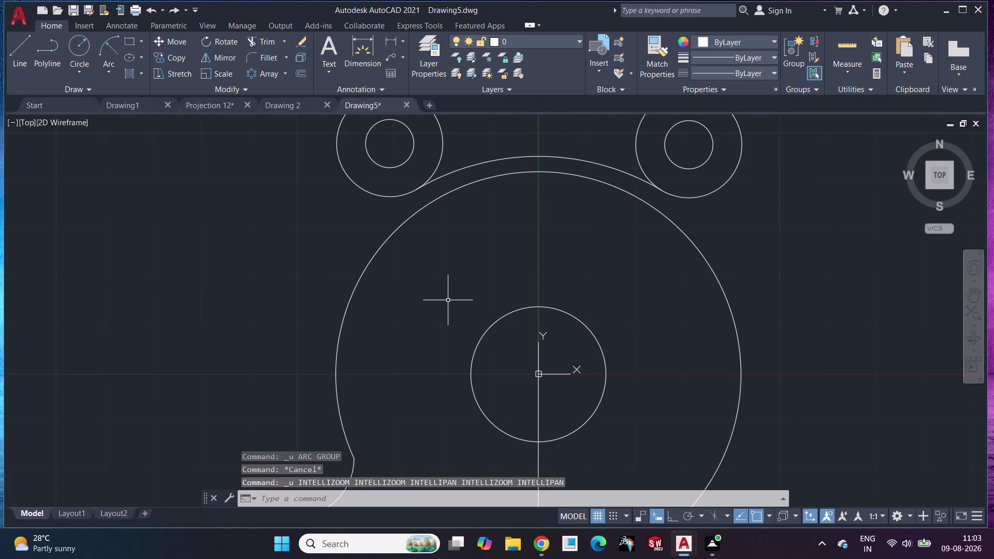
middle_drag(449, 302, 422, 200)
key(ctrl+z)
key(ctrl+z)
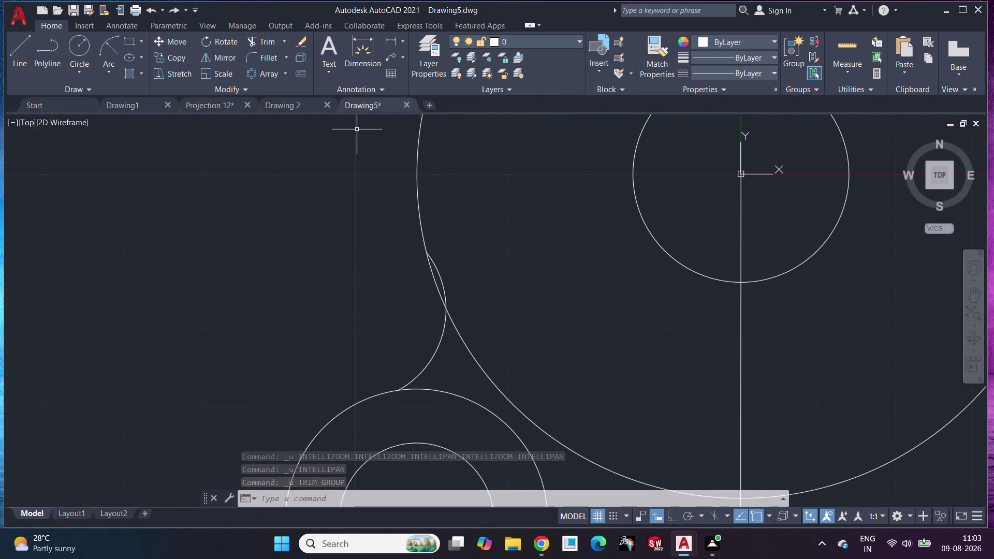
Cancel a started trim and undo the connecting arc.
drag(258, 39, 265, 39)
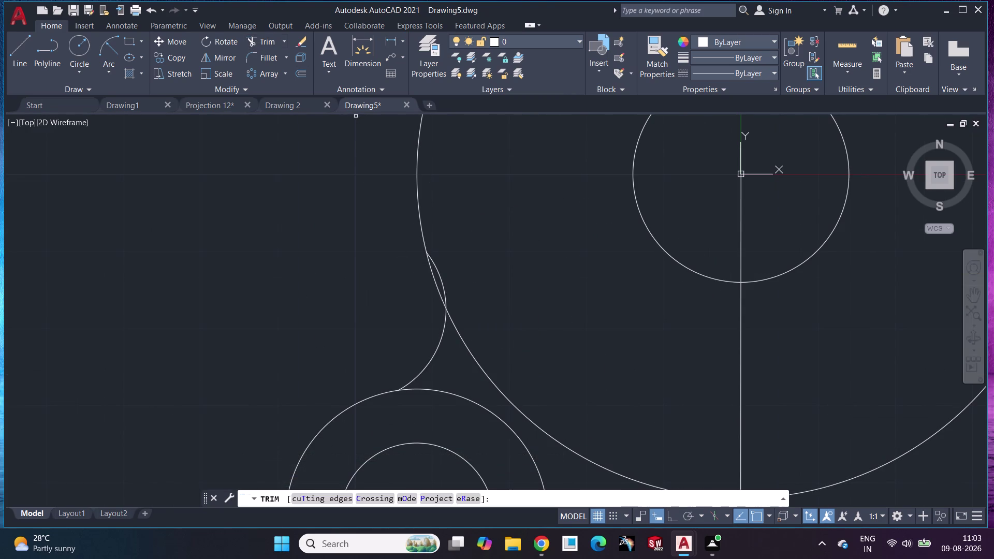
click(440, 276)
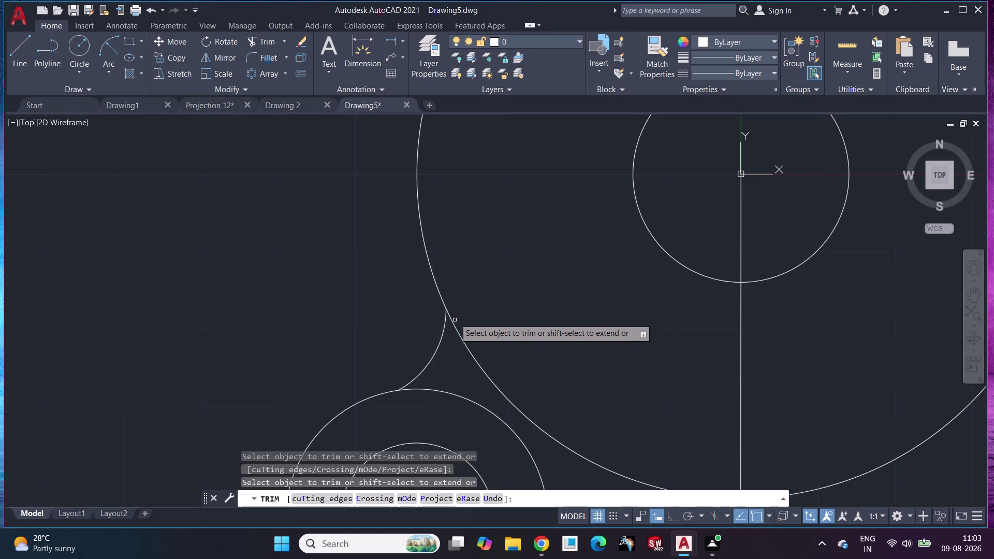
key(Escape)
key(ctrl+z)
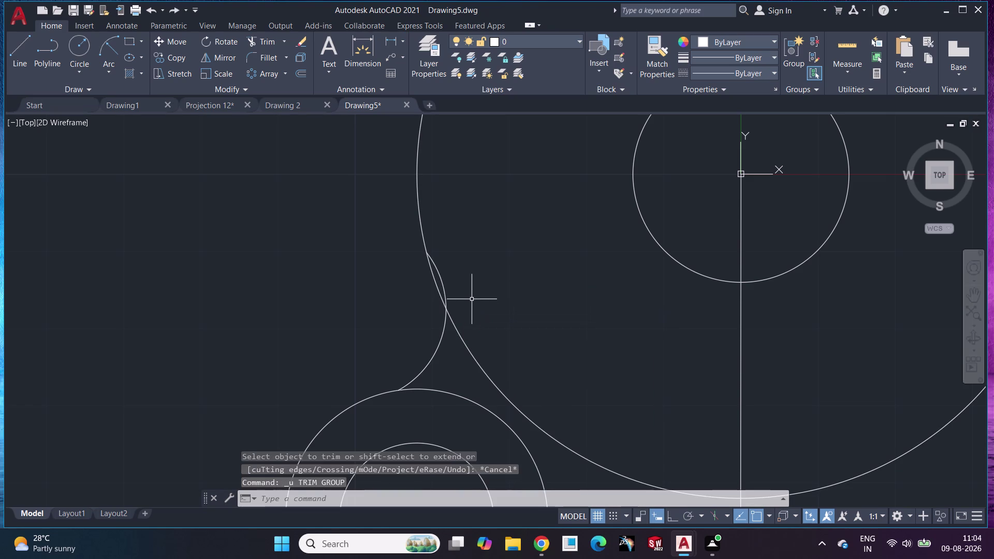
key(ctrl+z)
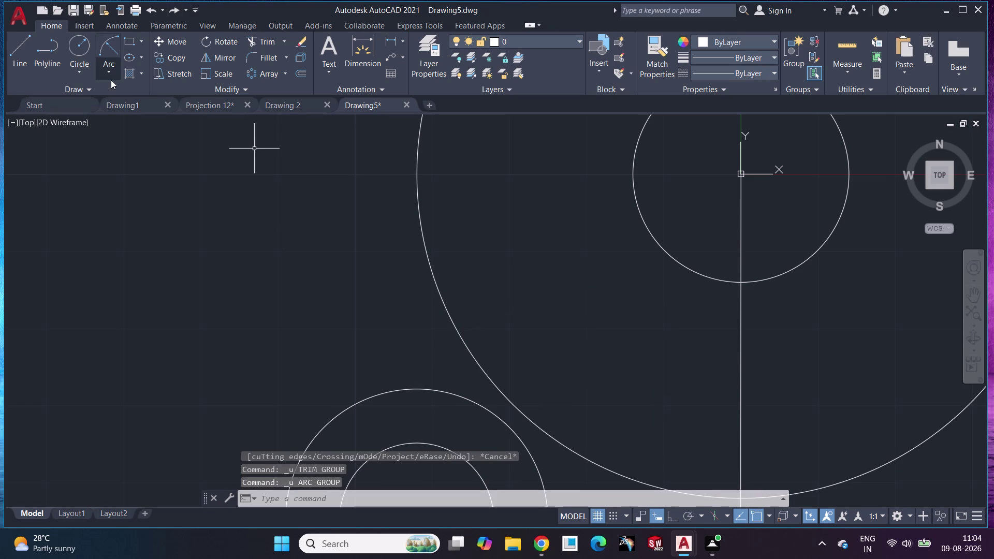
click(112, 76)
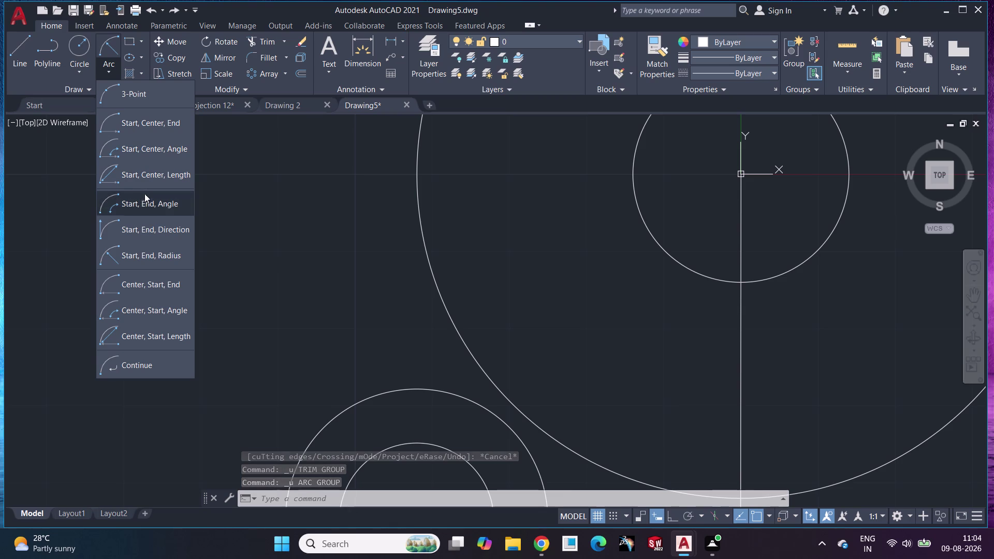
Try a start-end-direction arc from the lower-left circle to the large circle, direction 12, then undo it.
click(144, 197)
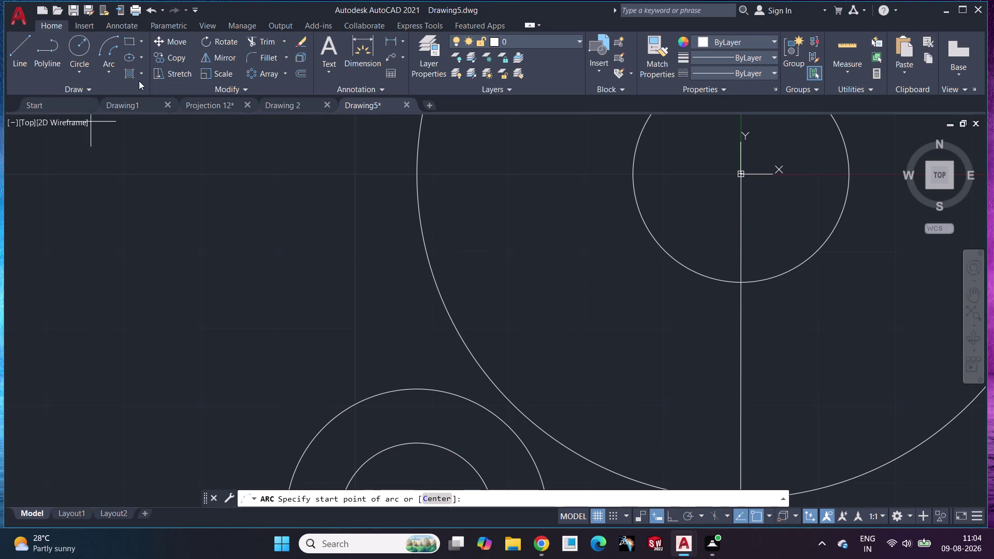
click(113, 76)
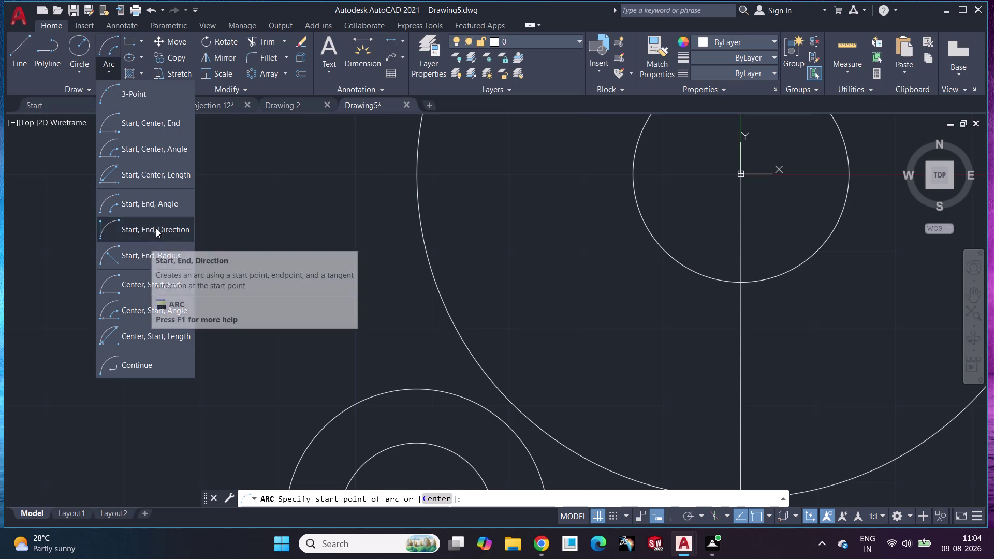
click(155, 228)
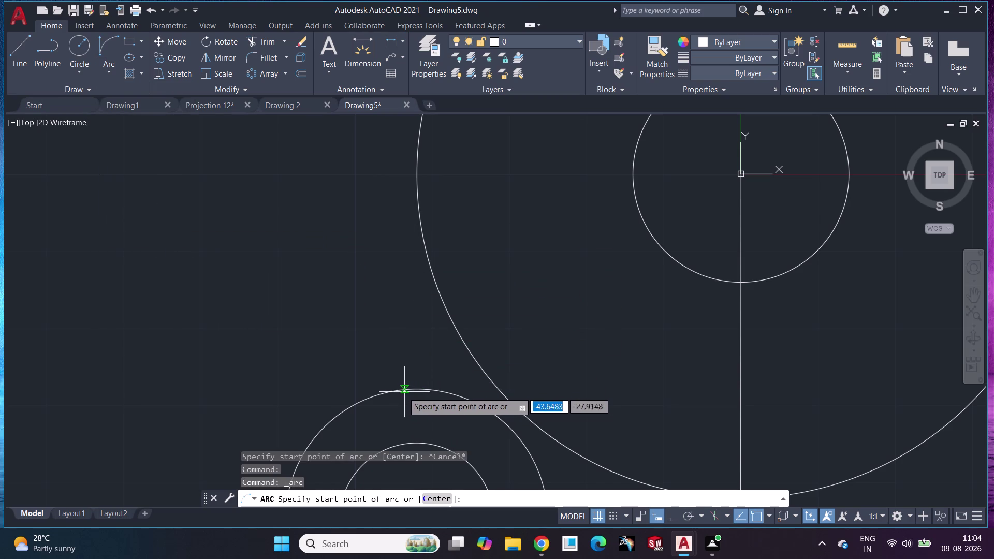
click(394, 392)
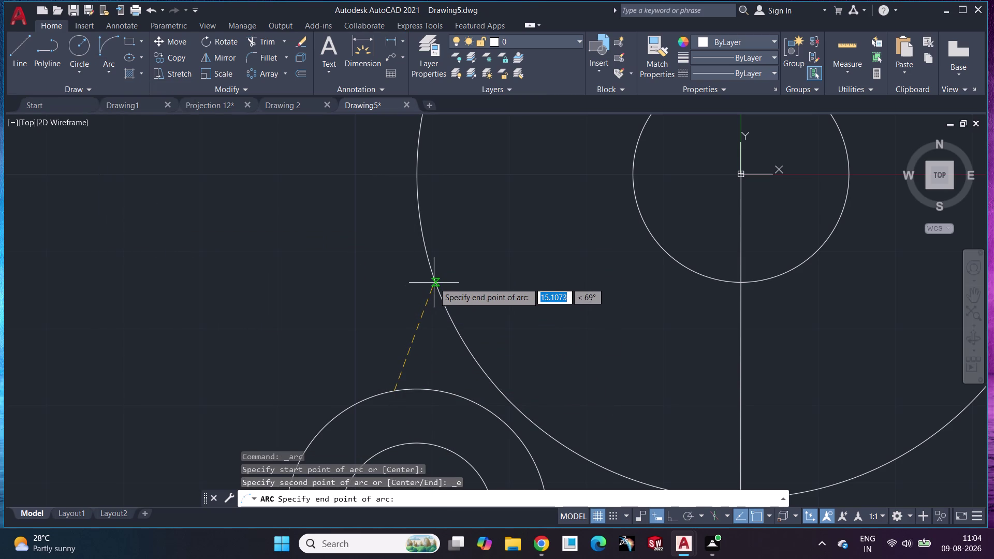
click(435, 280)
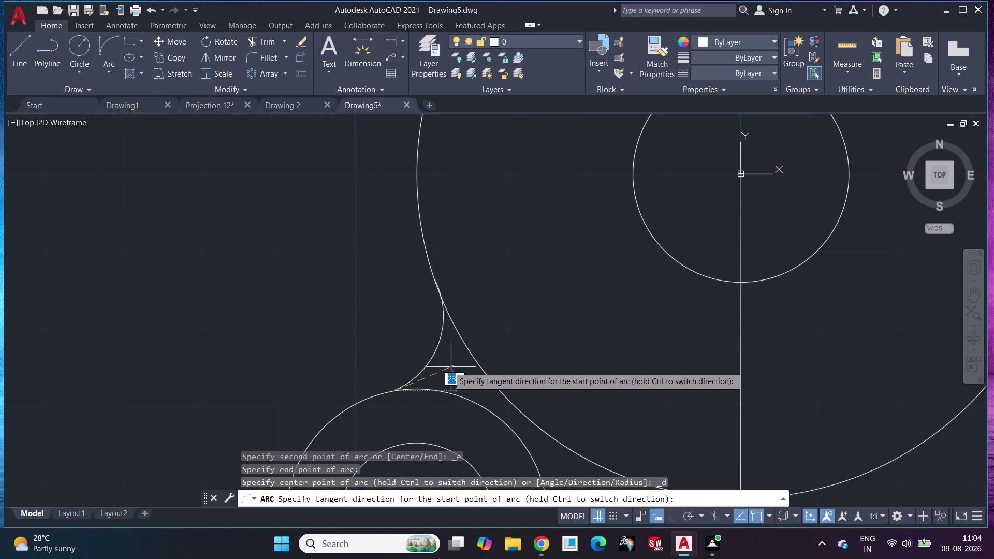
text(12)
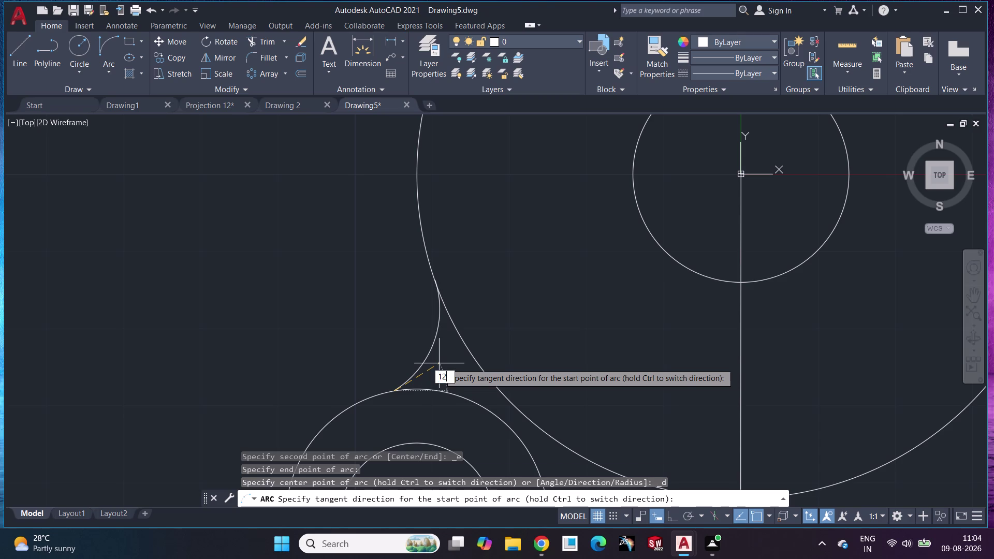
key(Return)
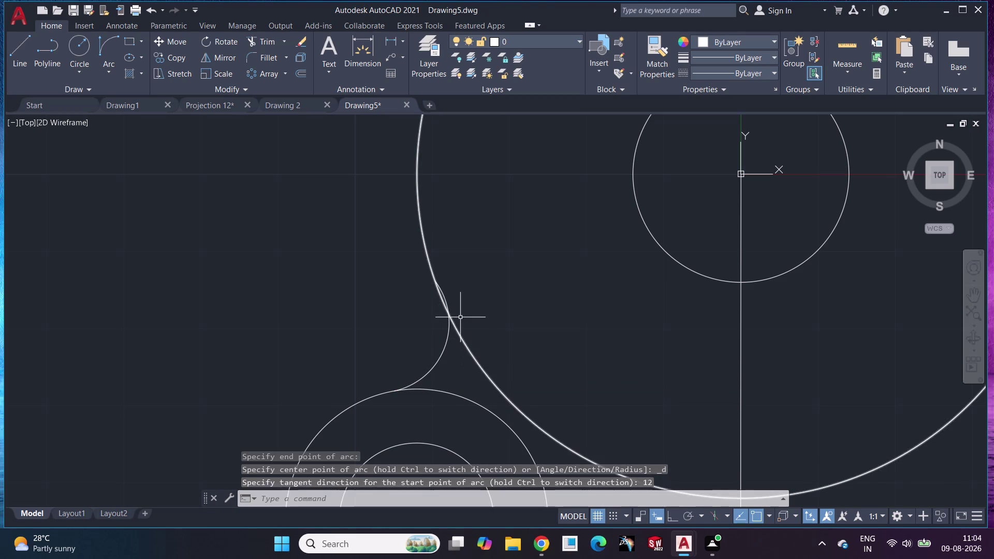
key(ctrl+z)
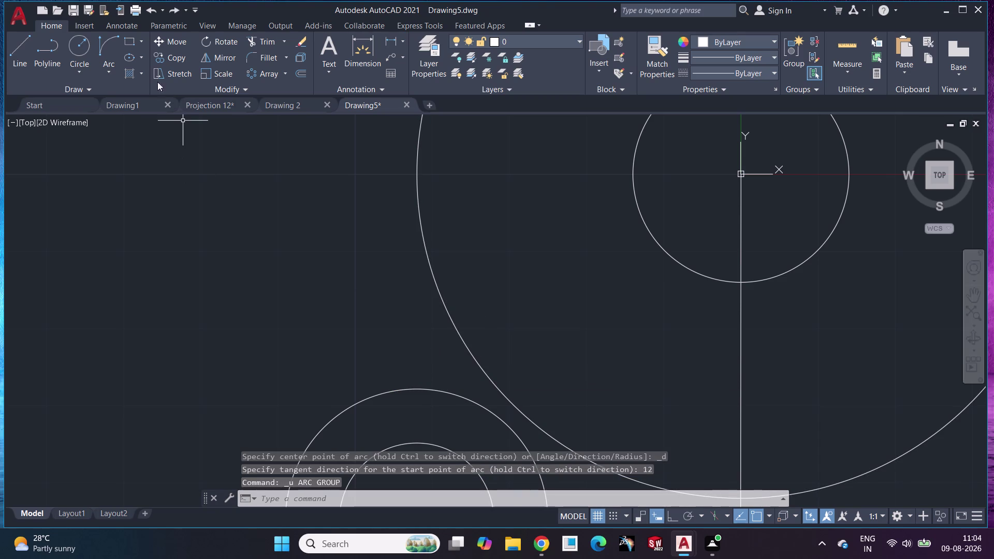
Redraw the tangent arc from the lower-left circle to the large circle.
click(108, 53)
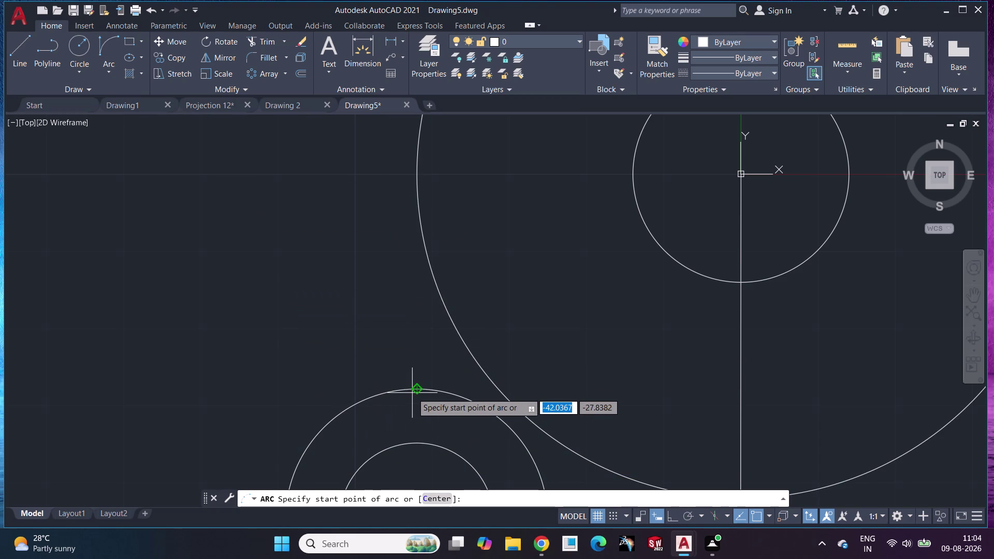
click(383, 395)
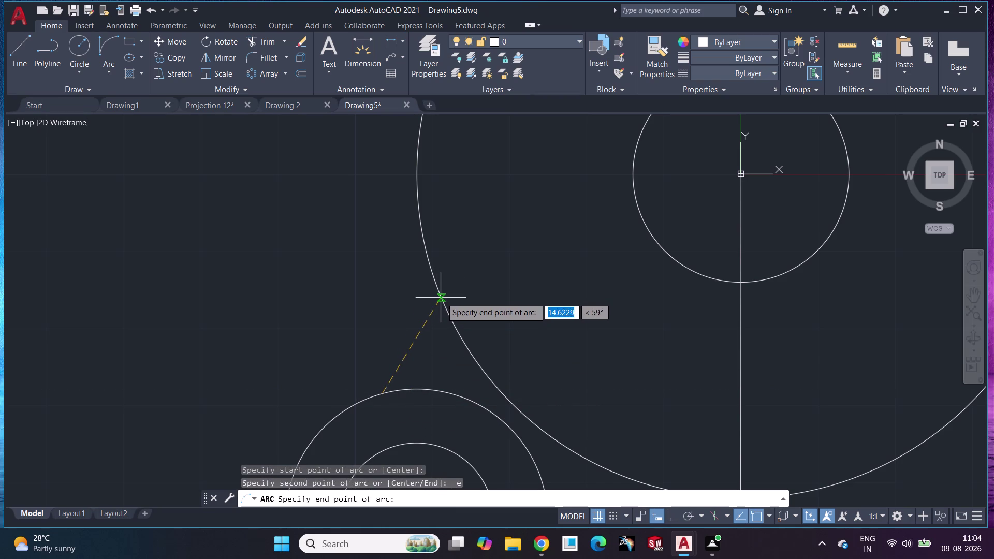
click(441, 299)
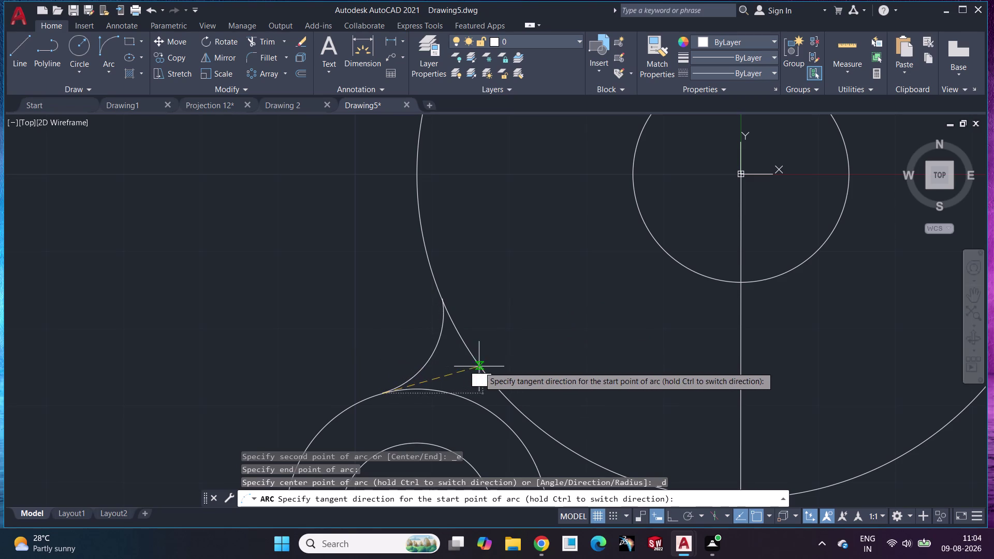
click(536, 363)
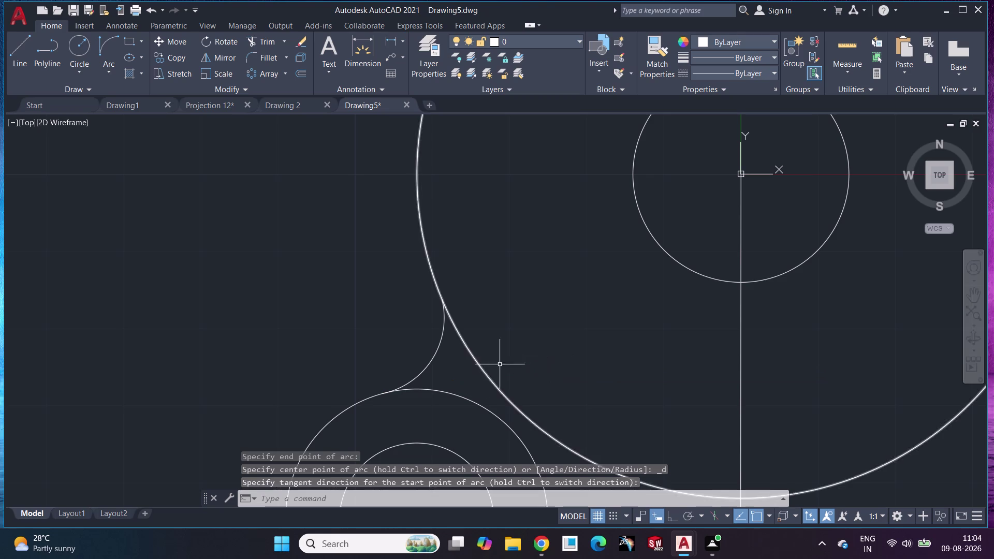
click(261, 39)
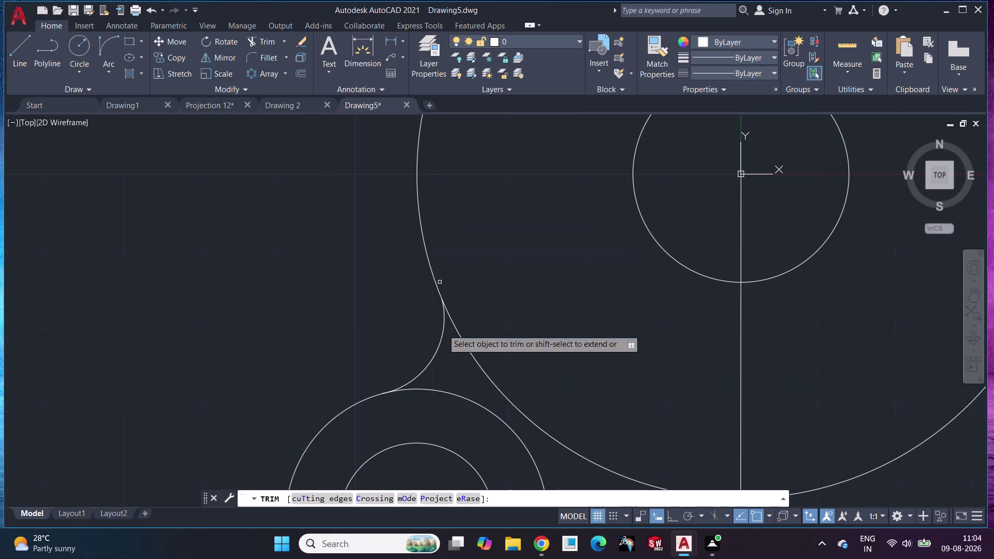
Trim away the excess circle portion beside the new arc.
click(471, 354)
scroll(down, 3)
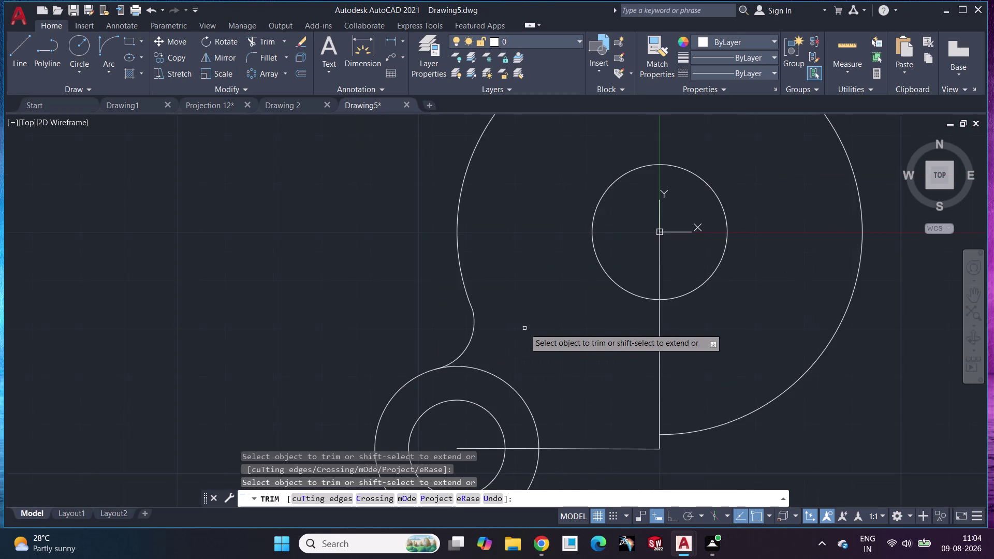
scroll(up, 3)
key(Escape)
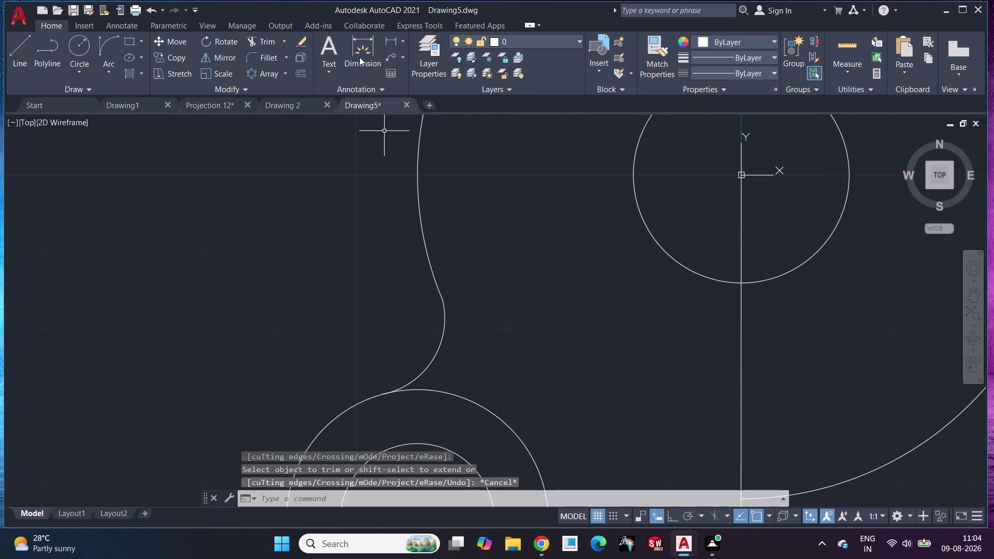
Check the connecting arc's radius (about R10.03) and recentre the profile.
click(359, 54)
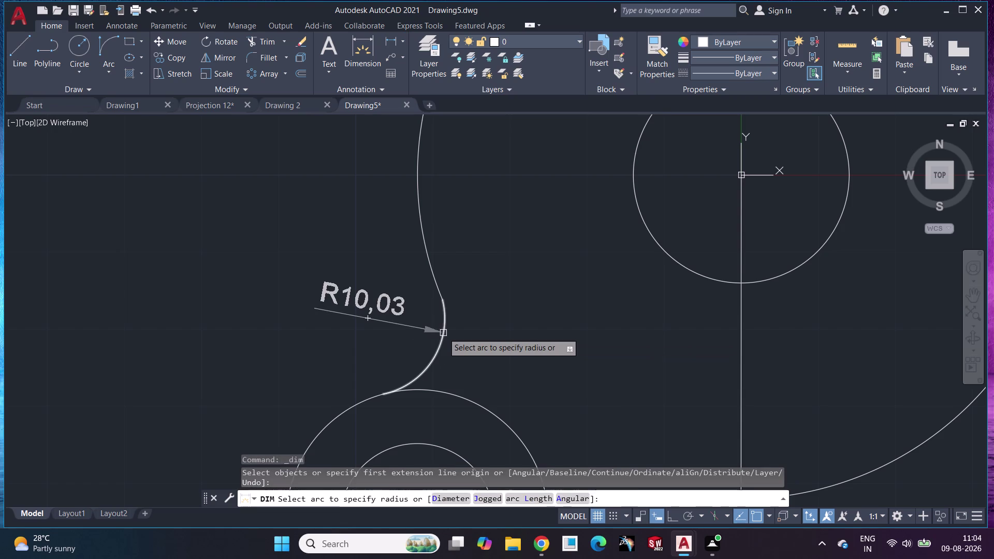
click(443, 333)
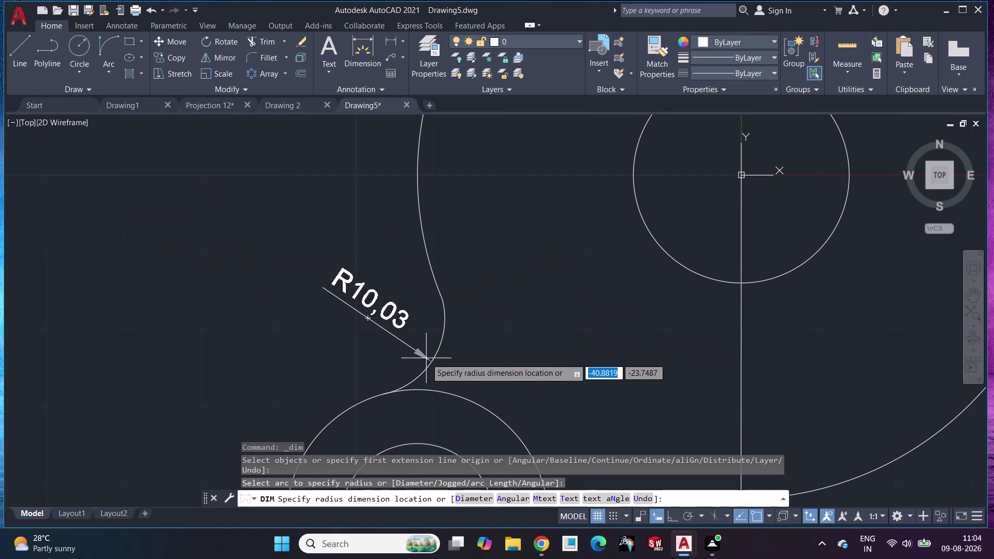
key(Escape)
scroll(down, 3)
middle_drag(554, 331, 363, 298)
scroll(up, 3)
scroll(down, 3)
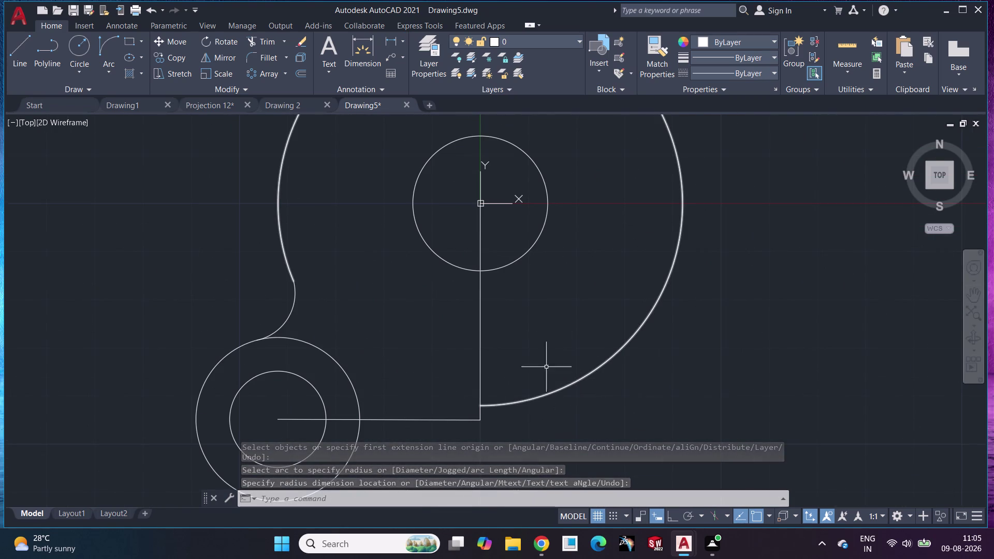
middle_drag(614, 292, 586, 320)
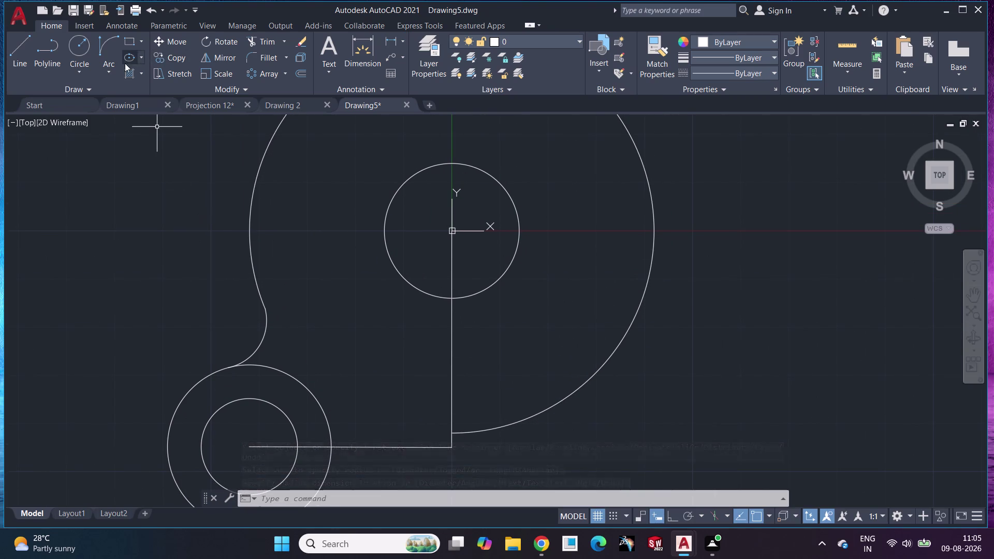
click(220, 60)
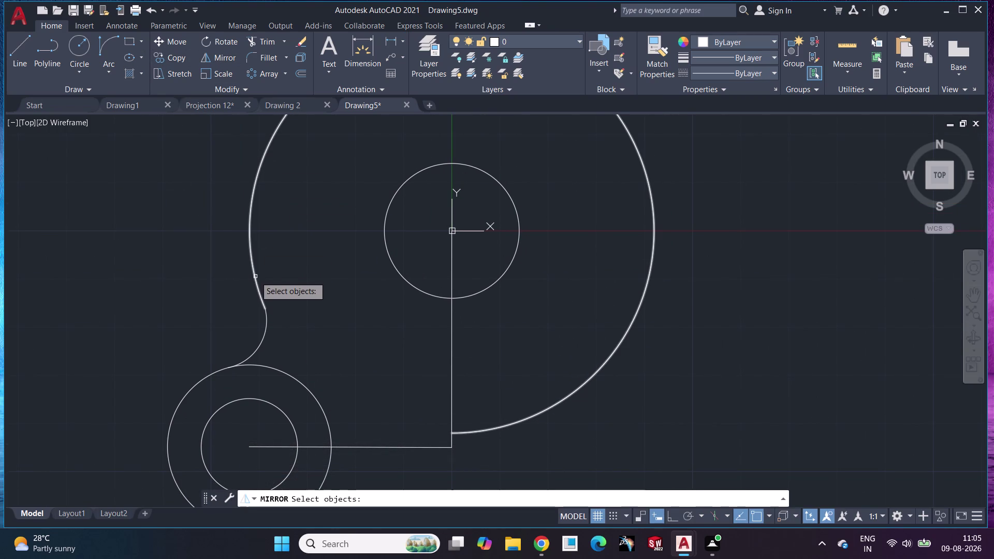
Mirror the connecting arc and left lug circles about the vertical centre line.
click(266, 331)
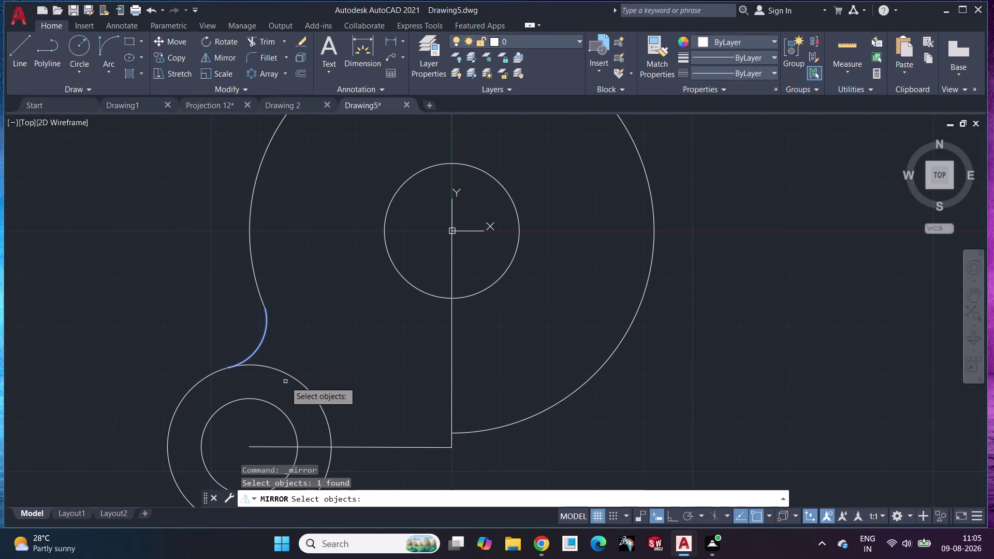
click(291, 372)
key(Escape)
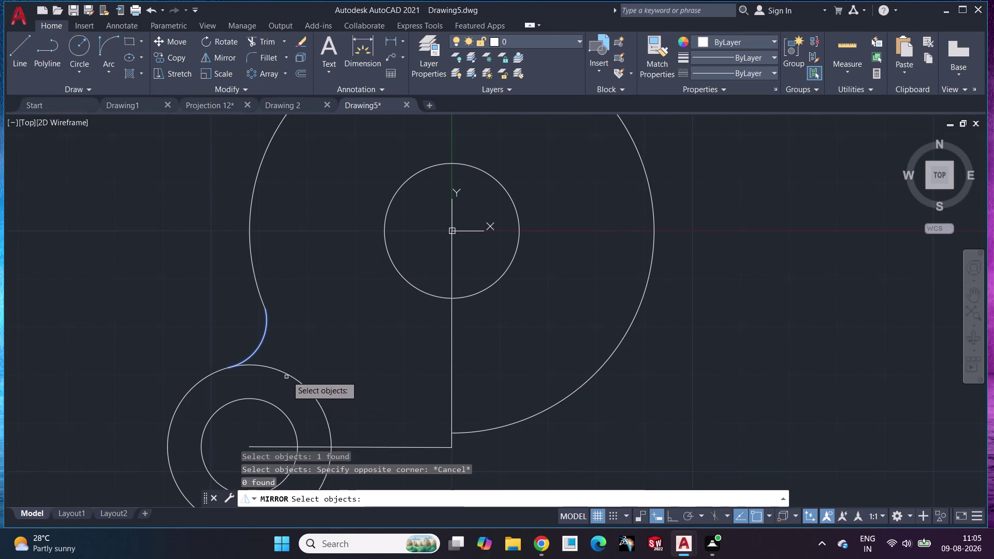
click(288, 375)
click(275, 406)
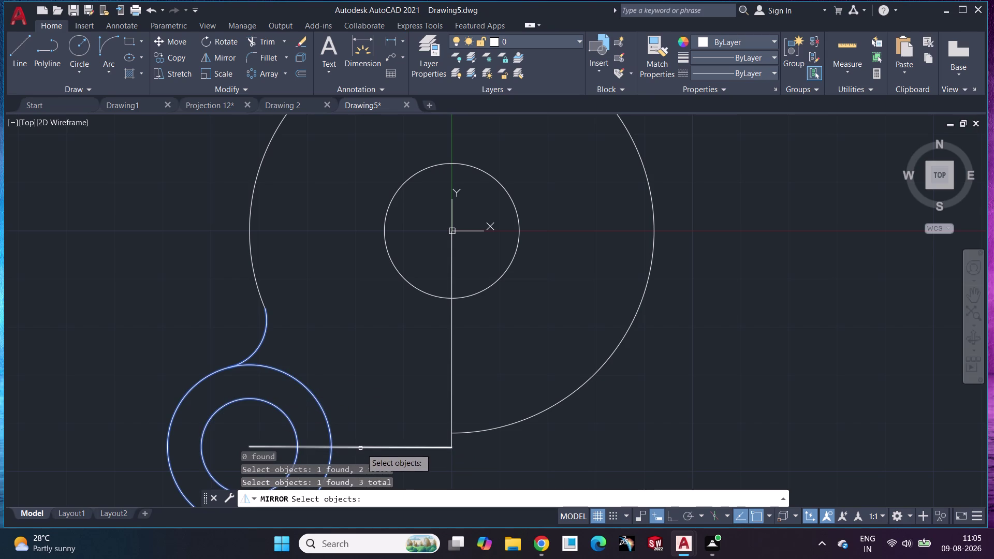
key(Return)
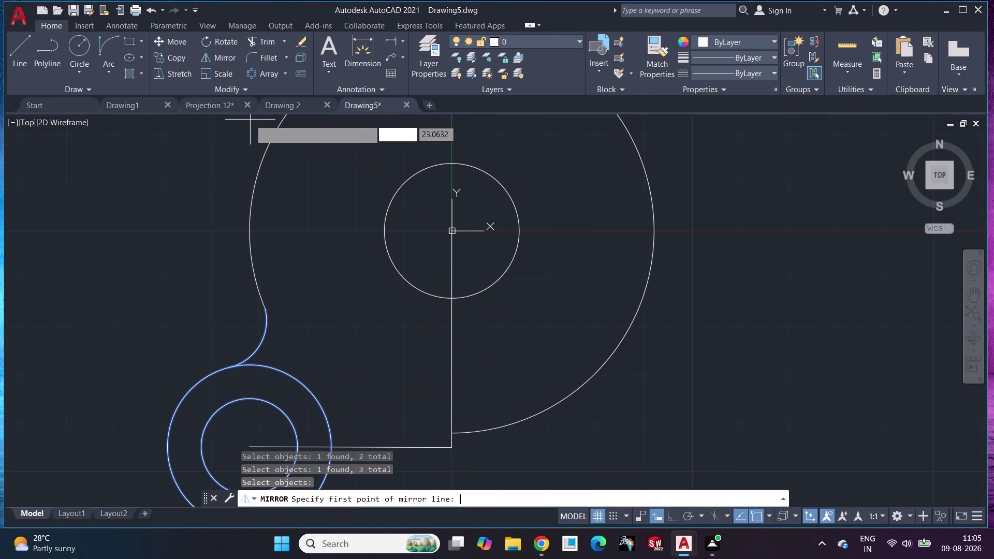
click(455, 234)
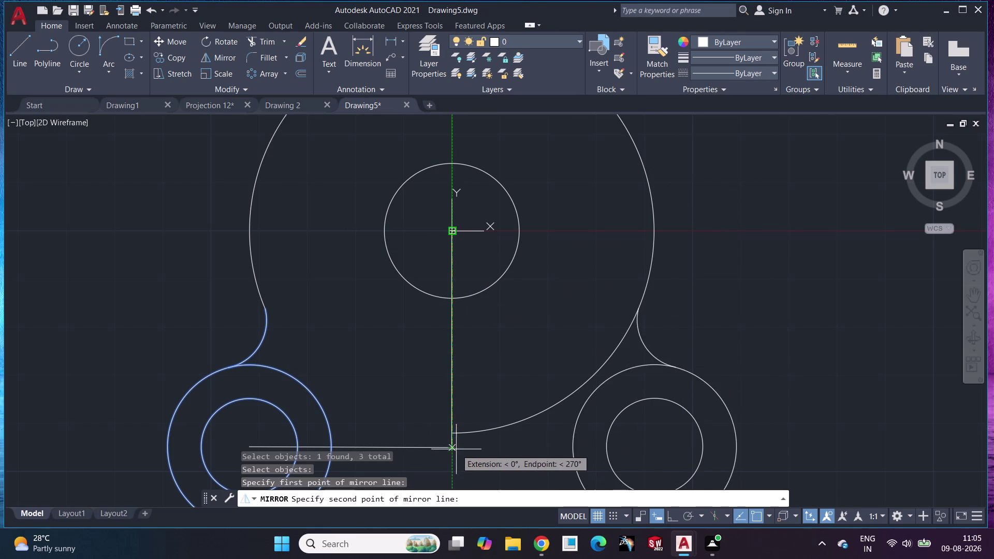
click(447, 449)
drag(480, 491, 448, 450)
middle_drag(474, 334, 478, 224)
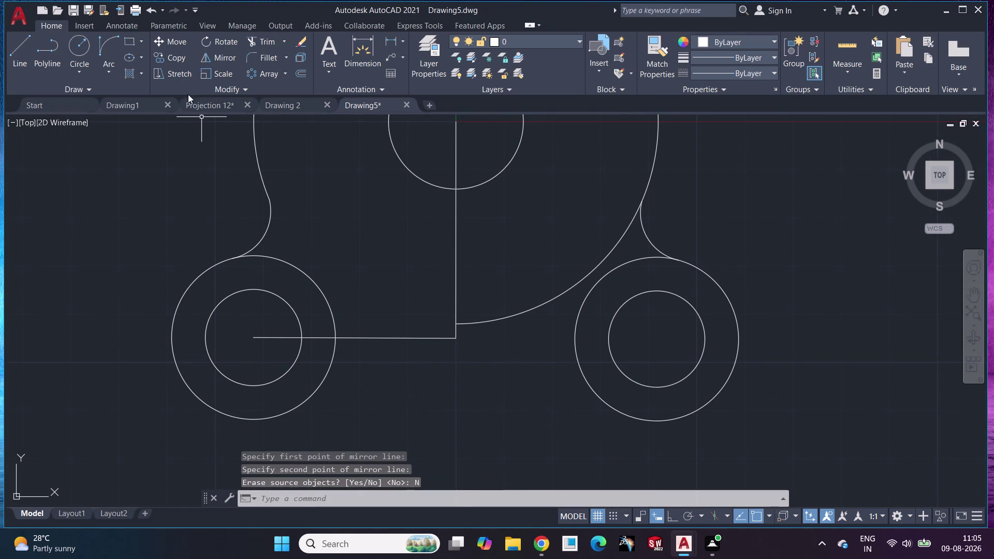
drag(12, 46, 14, 51)
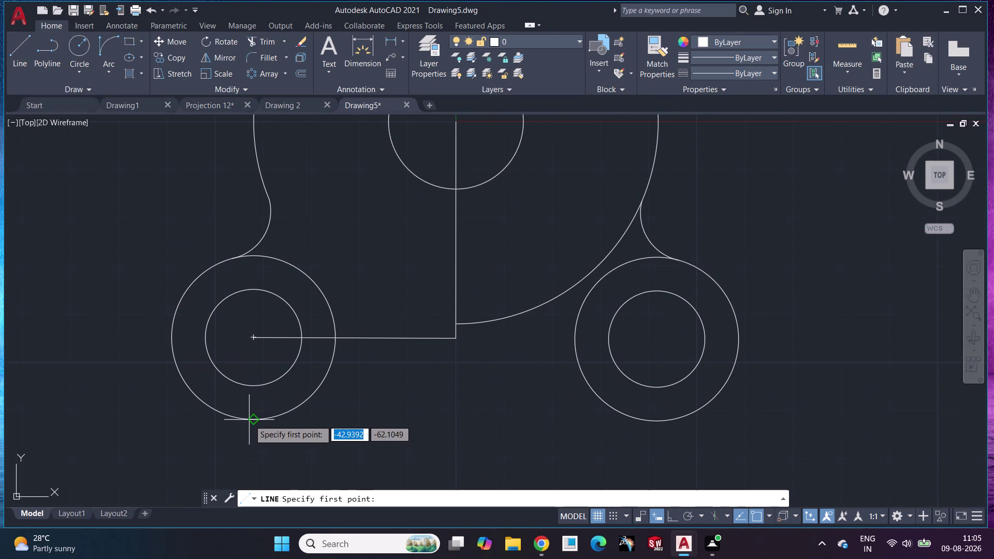
Draw a line joining the bottoms of the left and right lugs.
click(251, 420)
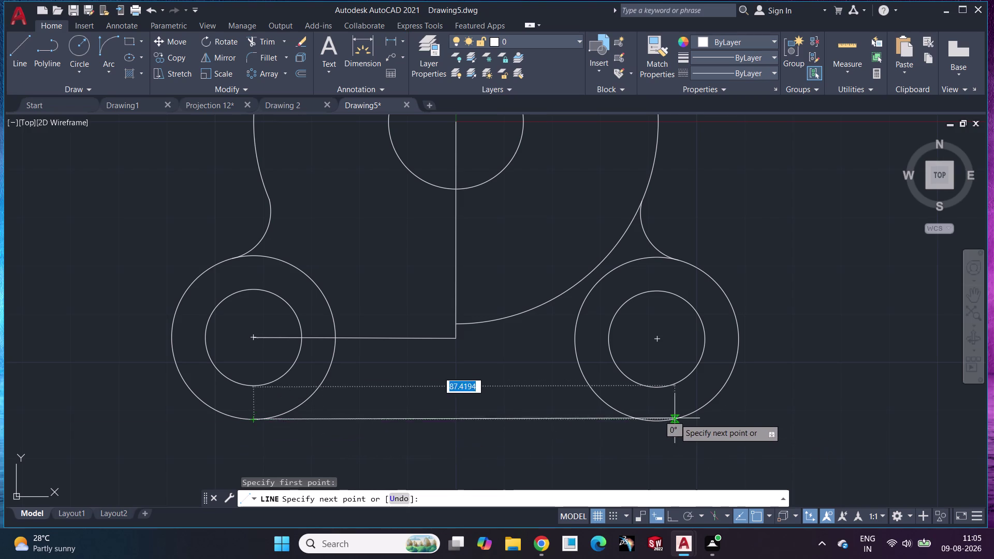
click(661, 424)
key(Escape)
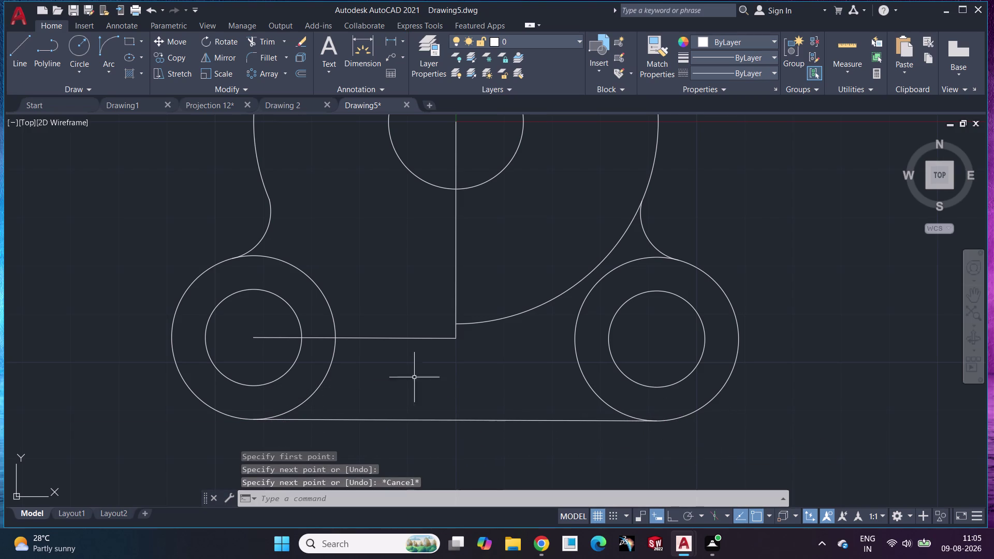
click(266, 43)
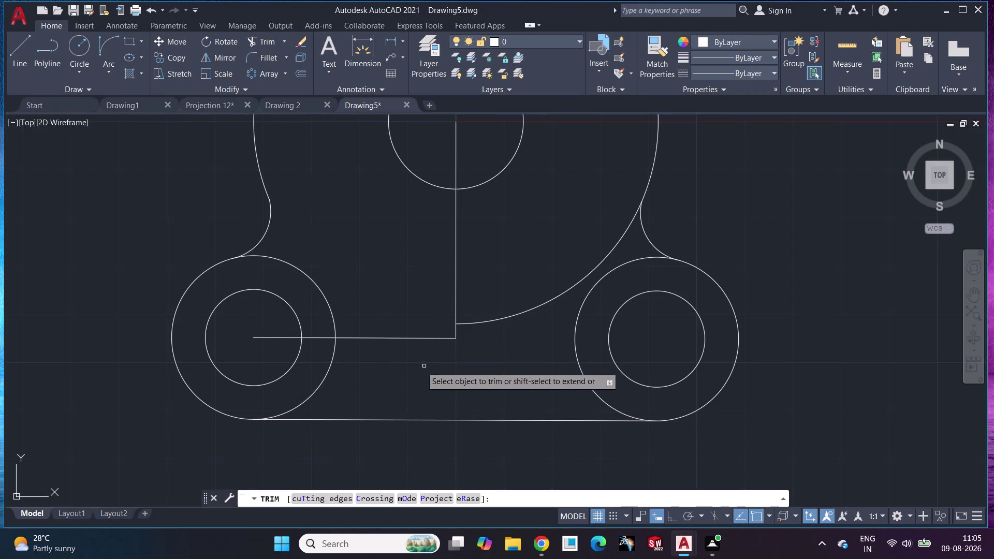
Trim the horizontal and vertical centre lines, the arc between lugs, and the left lug stubs.
click(422, 338)
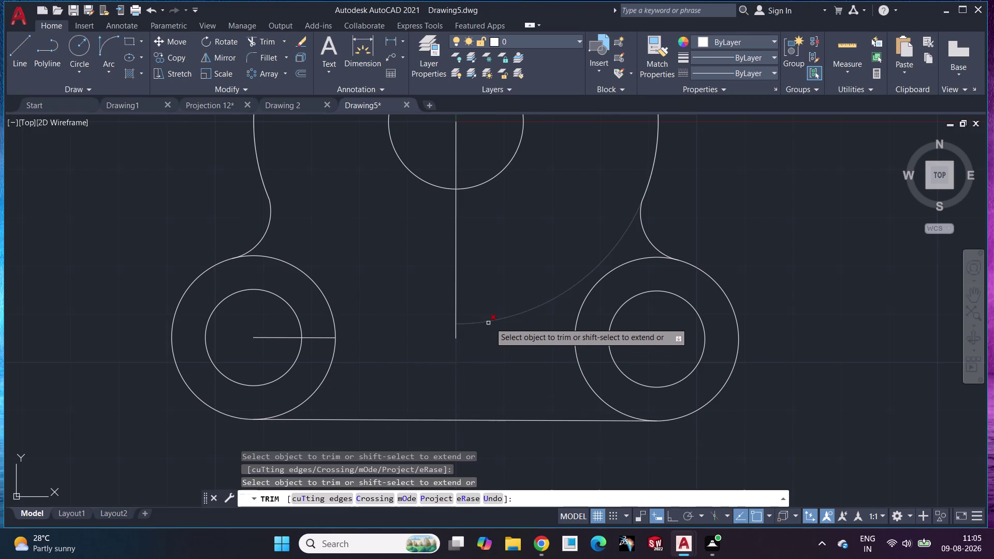
click(490, 323)
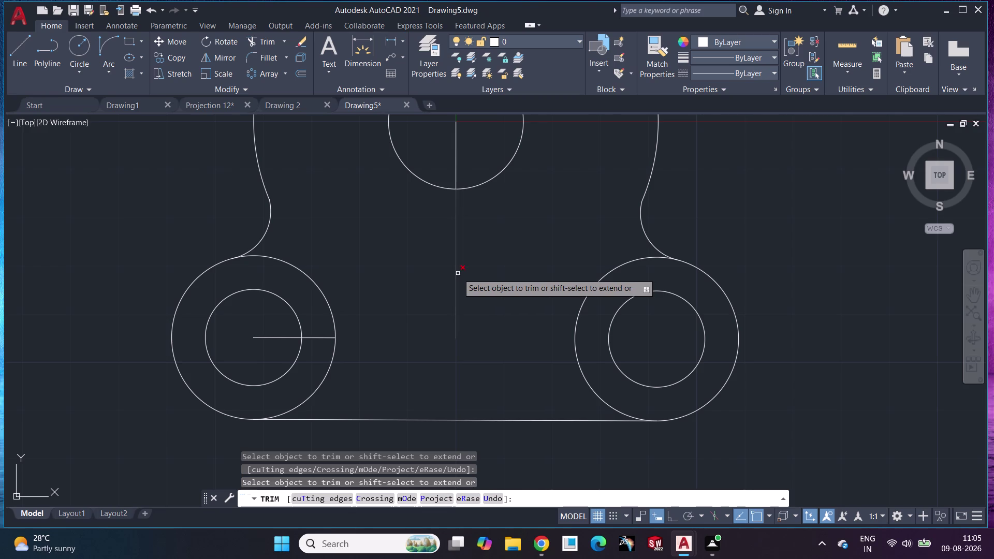
click(458, 273)
click(454, 164)
middle_drag(456, 165, 452, 236)
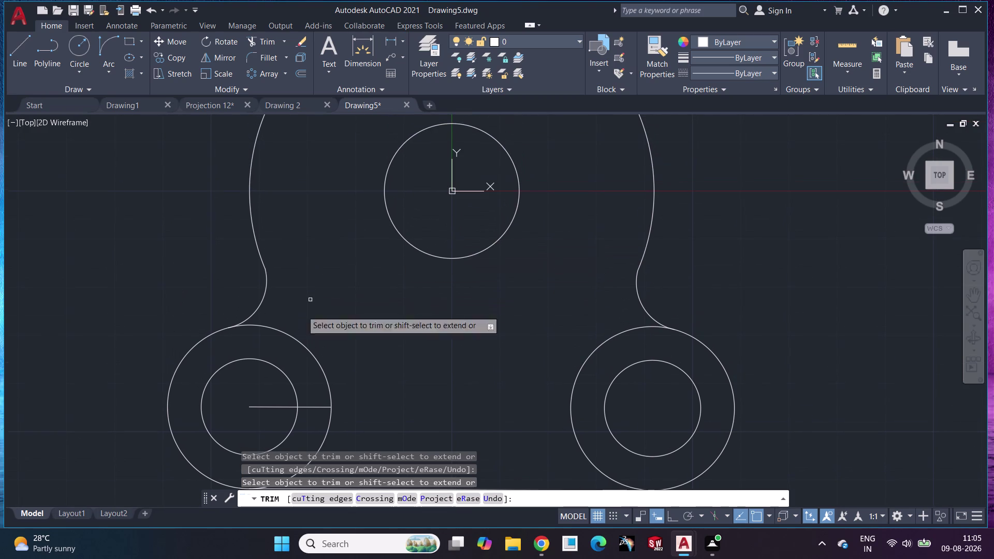
click(282, 407)
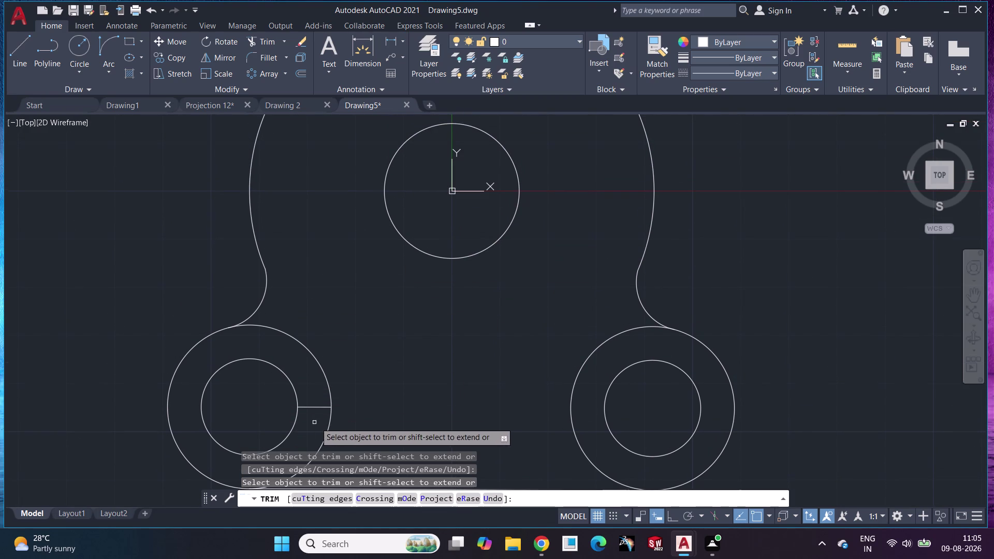
click(317, 409)
scroll(down, 3)
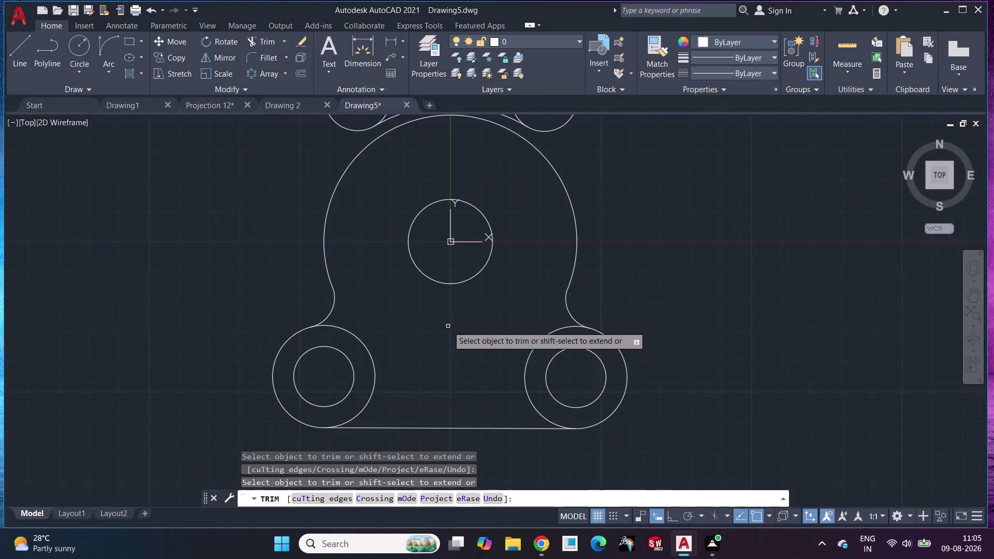
middle_drag(439, 337, 389, 376)
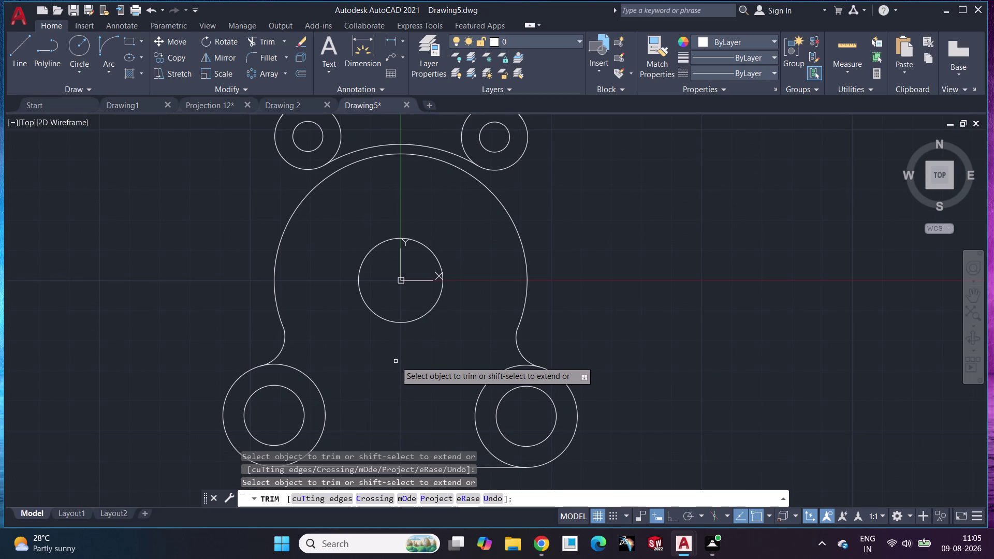
middle_drag(388, 368, 396, 273)
middle_click(397, 270)
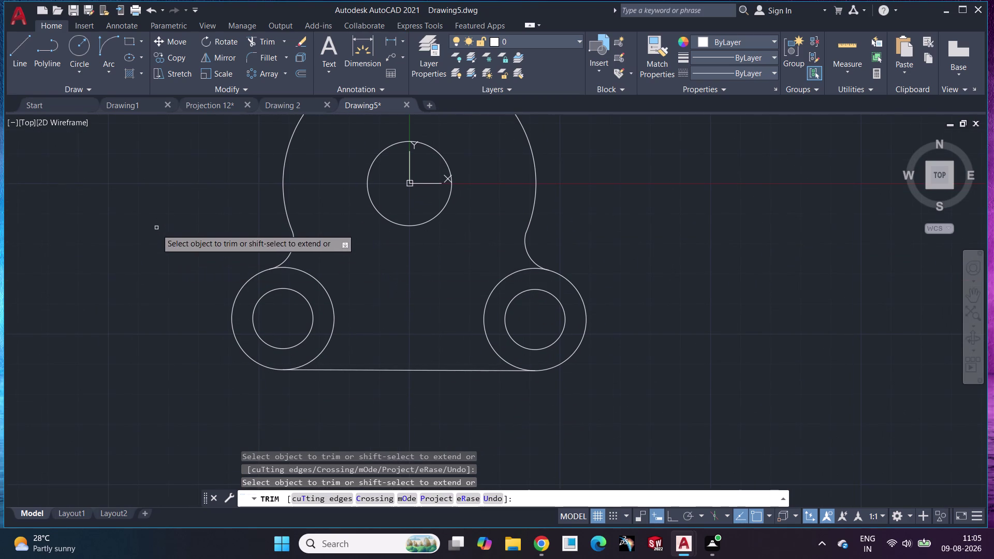
key(Escape)
Attempt start-end-radius arcs between the lugs with radius 25, cancelling them.
click(102, 70)
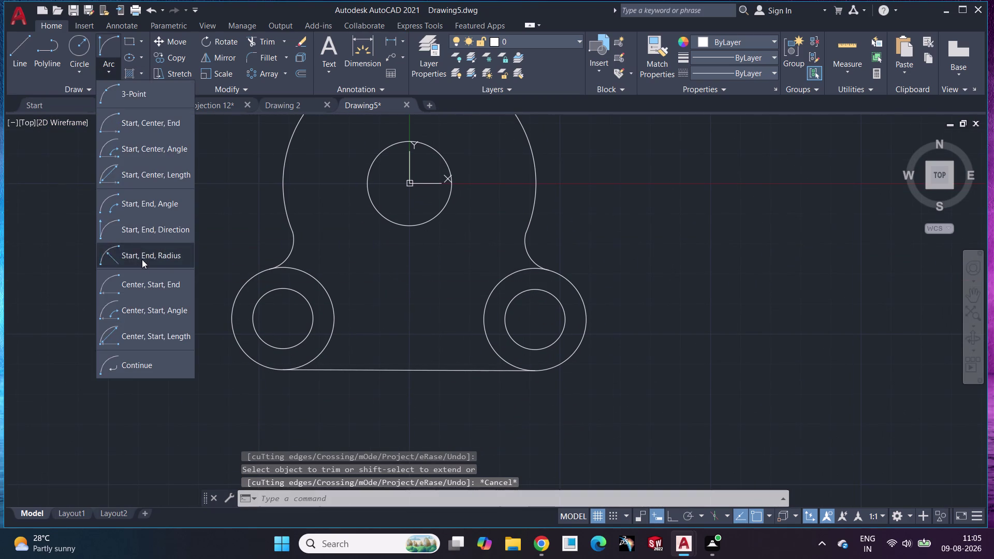
click(152, 257)
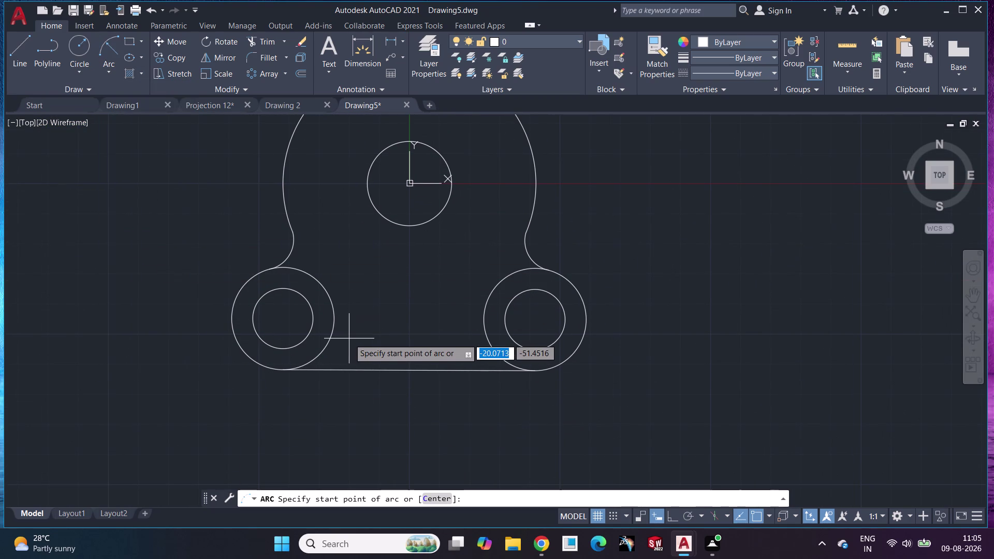
click(334, 308)
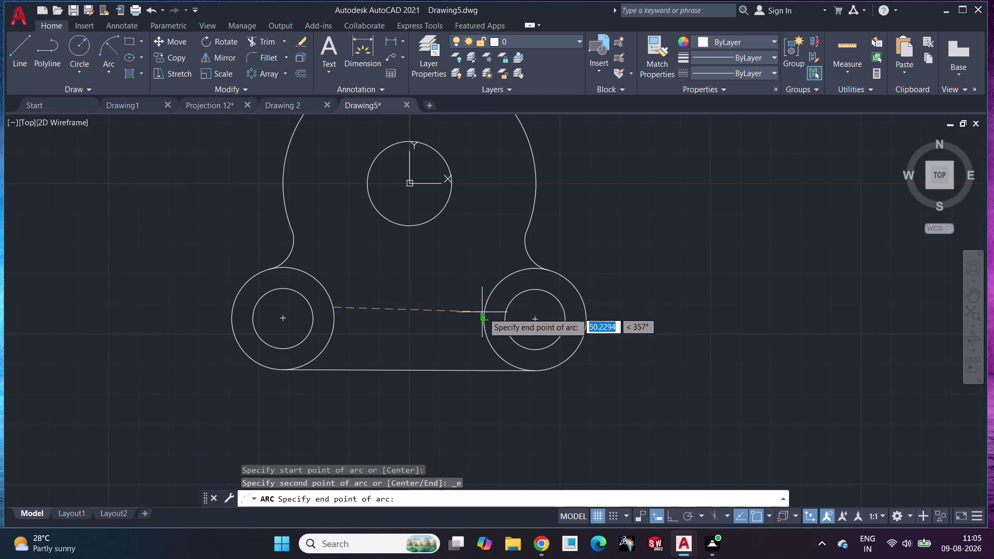
click(487, 305)
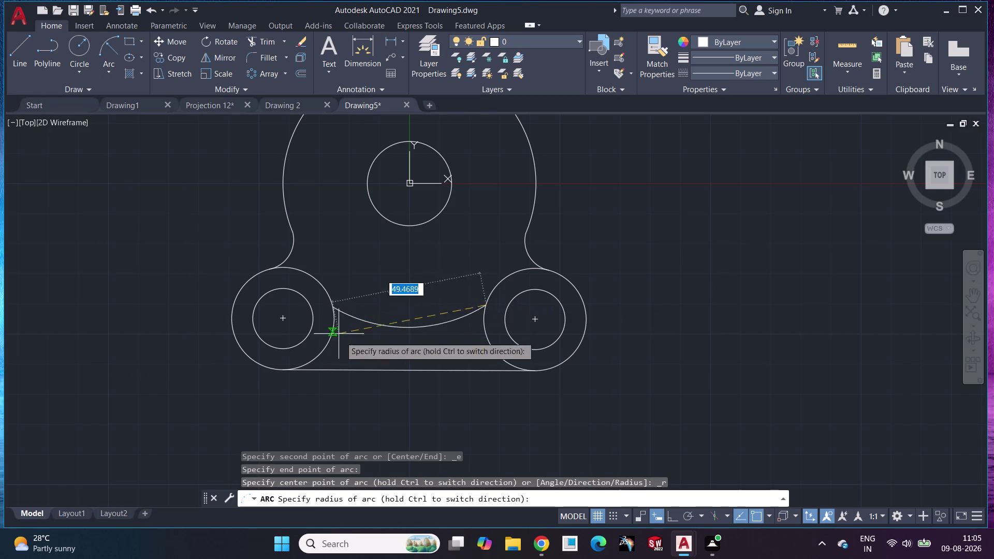
key(Escape)
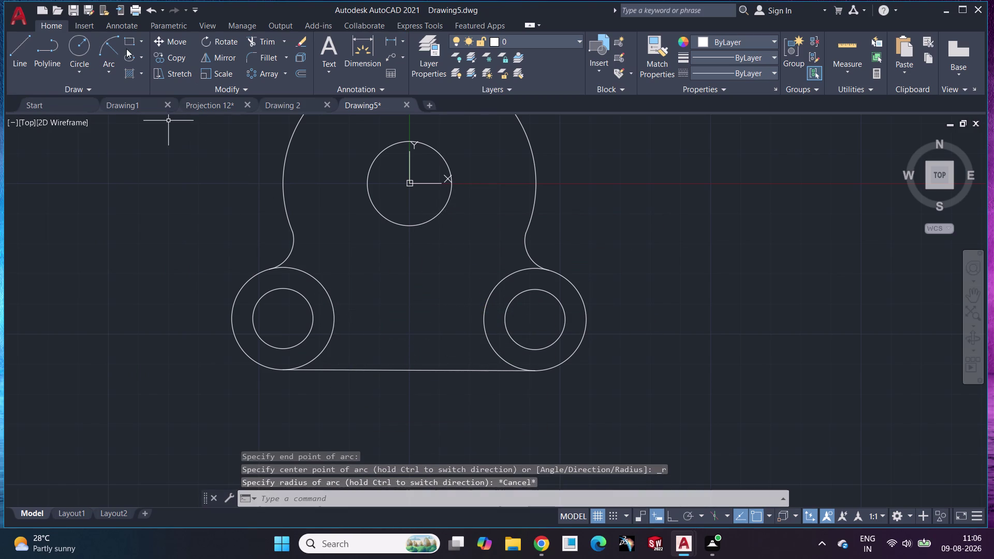
click(106, 48)
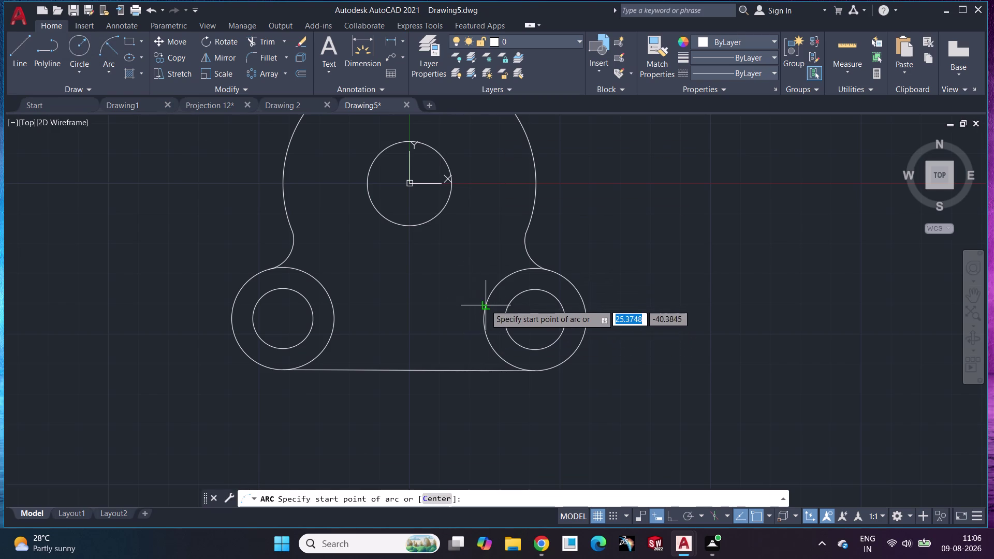
click(487, 307)
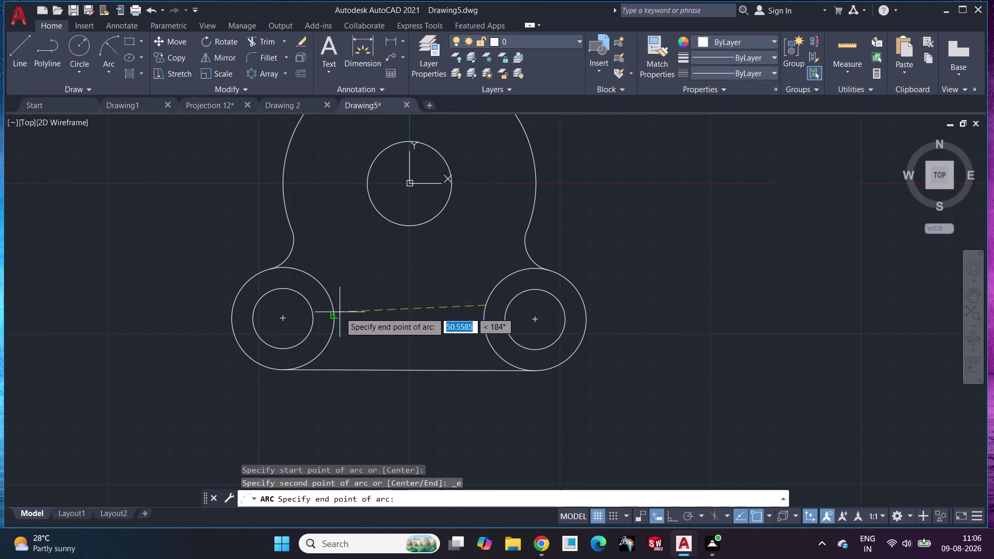
click(333, 306)
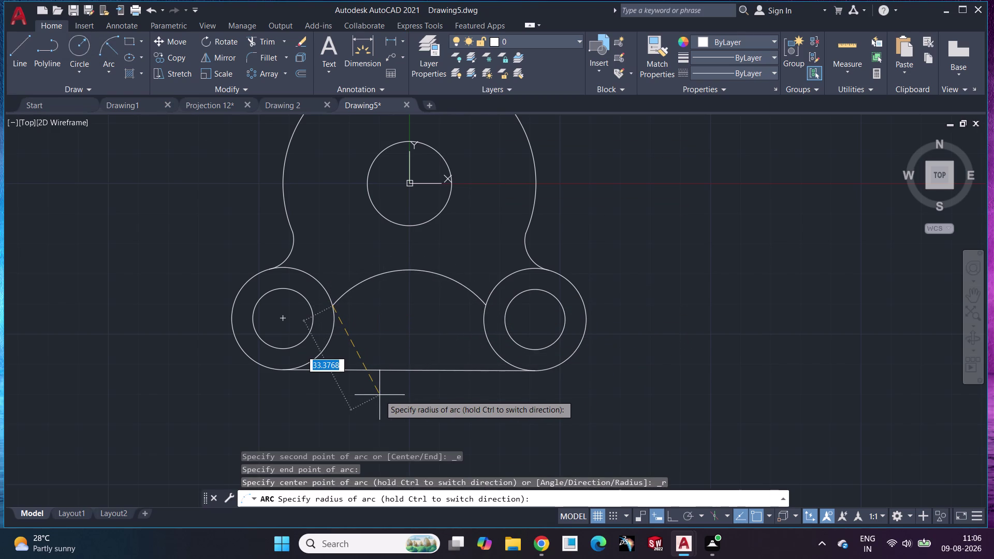
text(25)
key(Return)
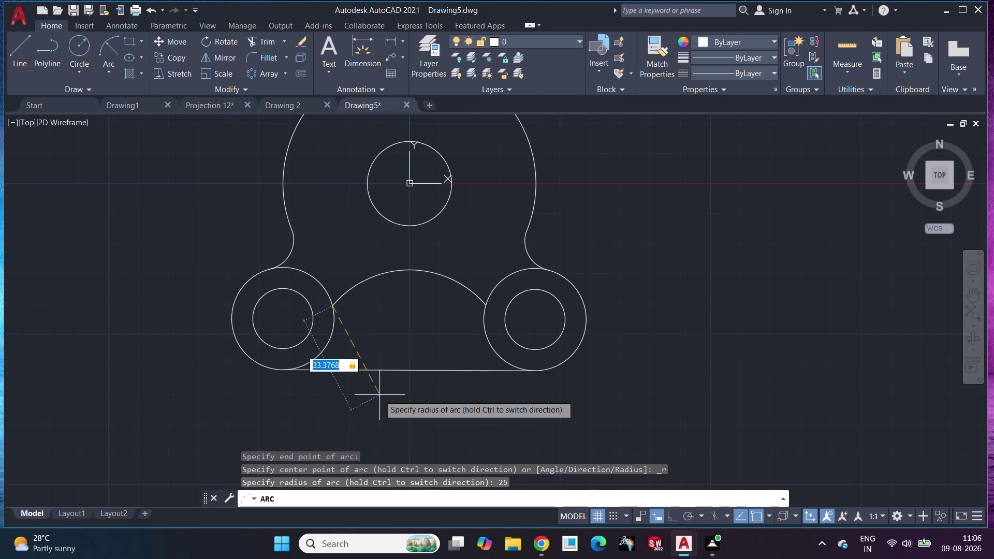
key(Escape)
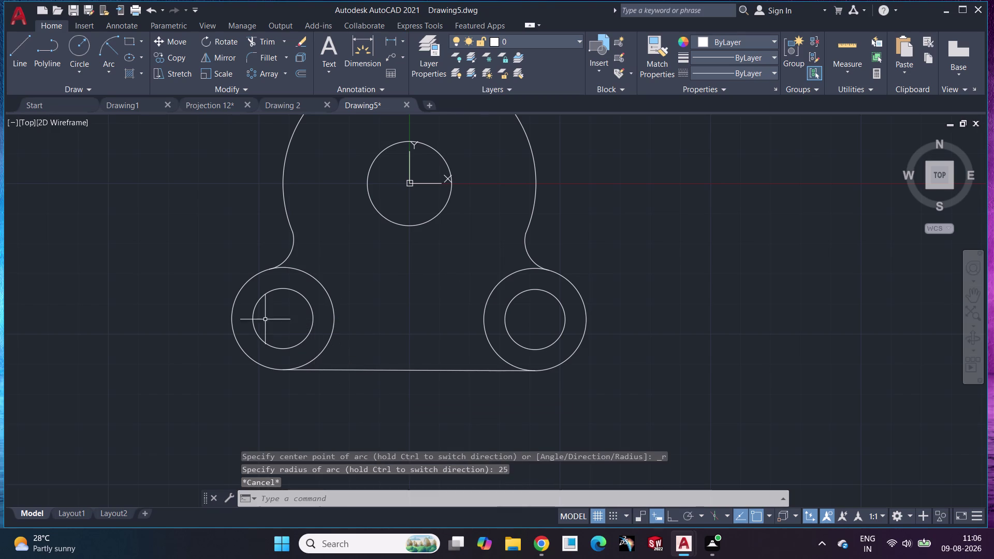
Draw the radius 25 arc from the right lug to the left lug.
click(107, 46)
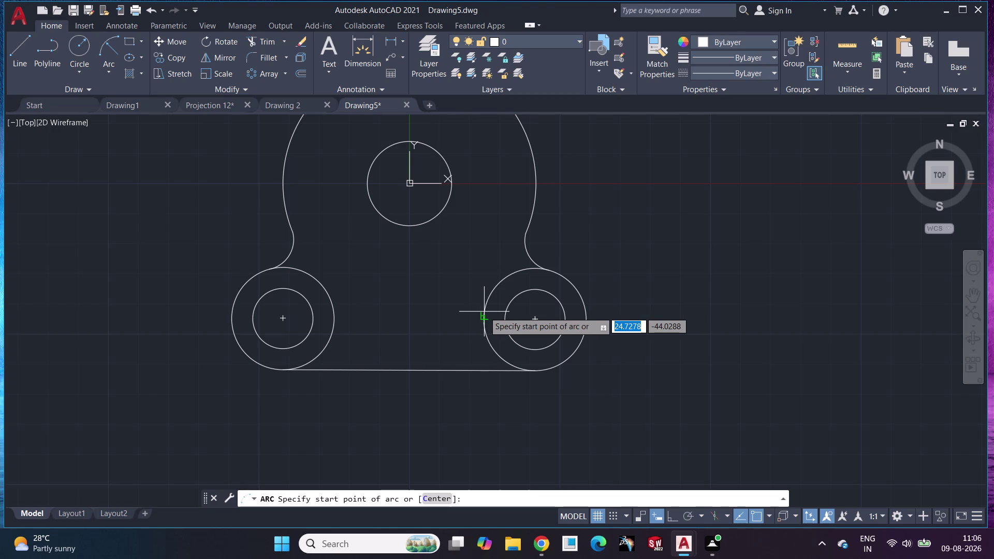
click(484, 312)
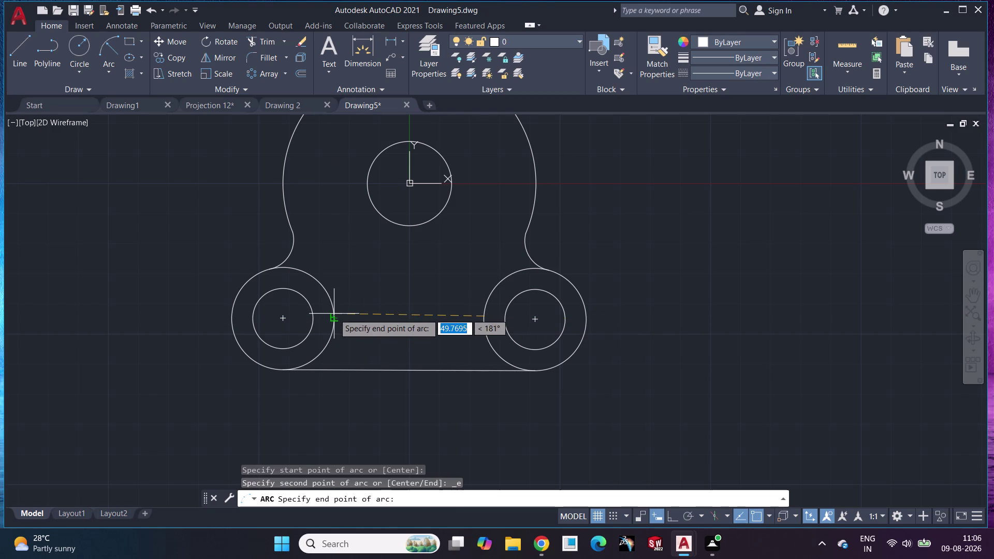
click(334, 314)
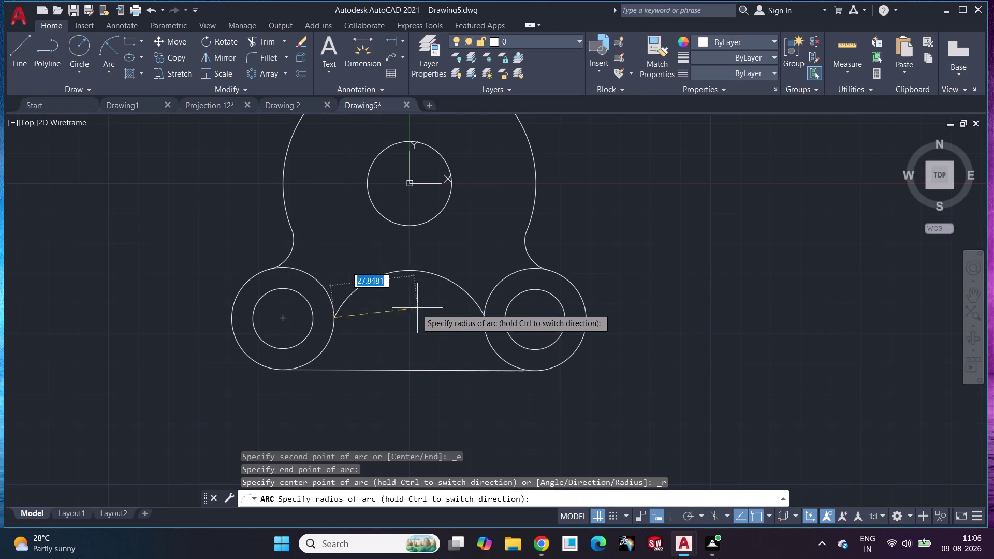
text(25)
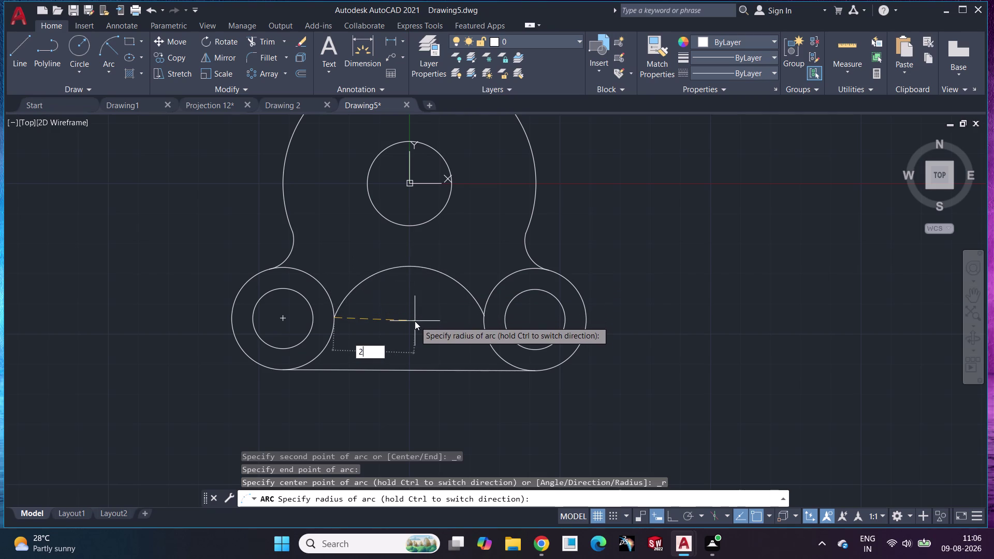
key(Return)
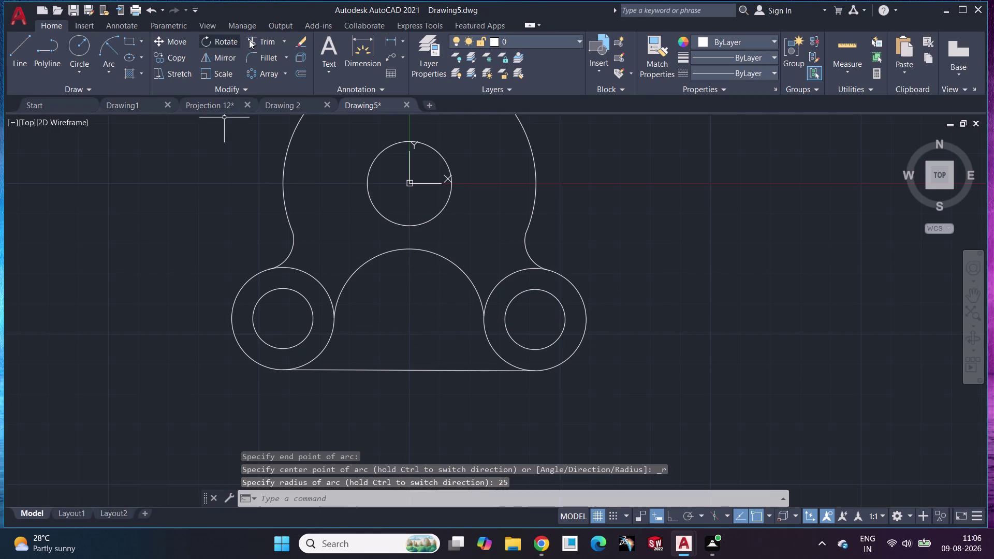
click(261, 36)
Trim the two overlapping curve pieces at the lugs and bring the upper bosses into view.
click(303, 271)
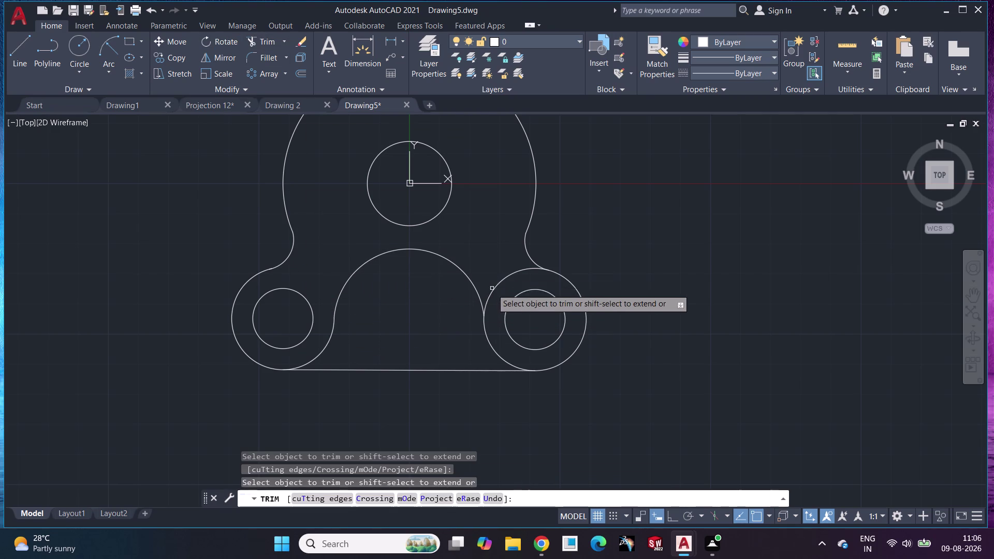
click(507, 280)
middle_drag(418, 328, 397, 399)
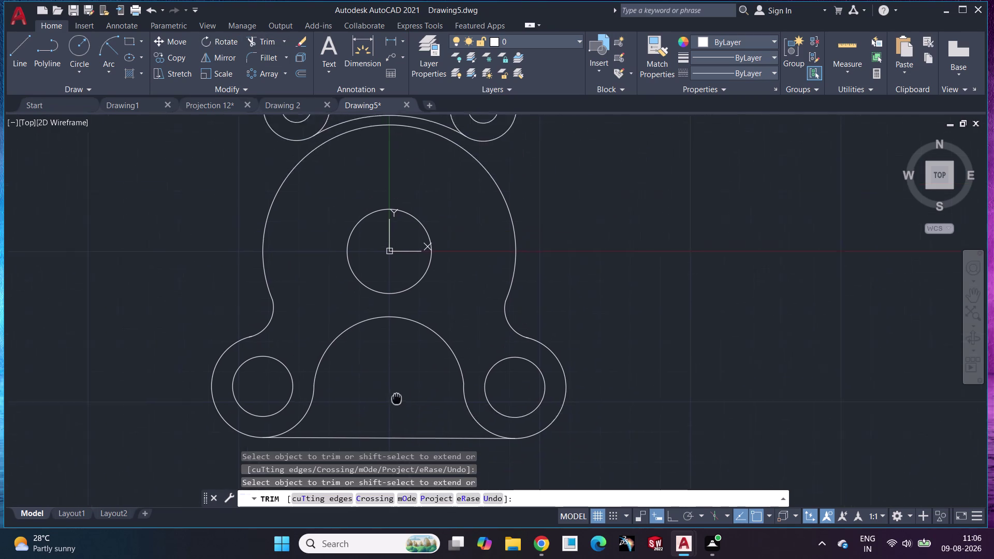
middle_drag(396, 399, 392, 415)
scroll(down, 3)
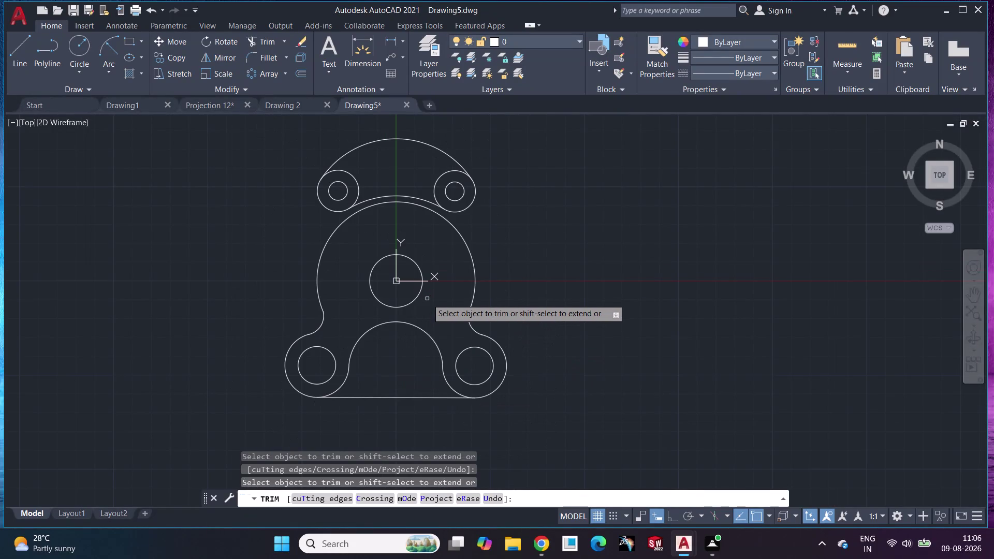
key(Escape)
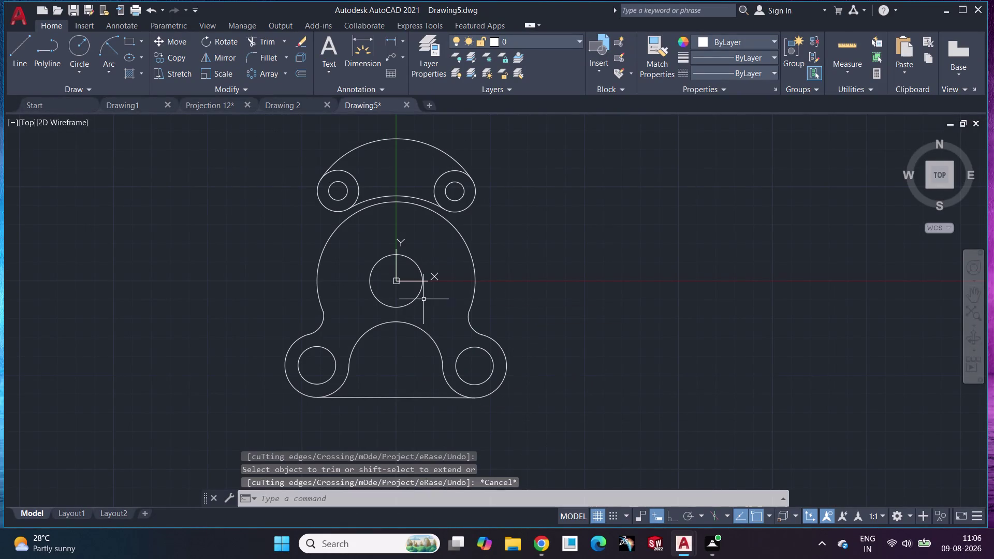
scroll(up, 3)
middle_drag(377, 269, 532, 357)
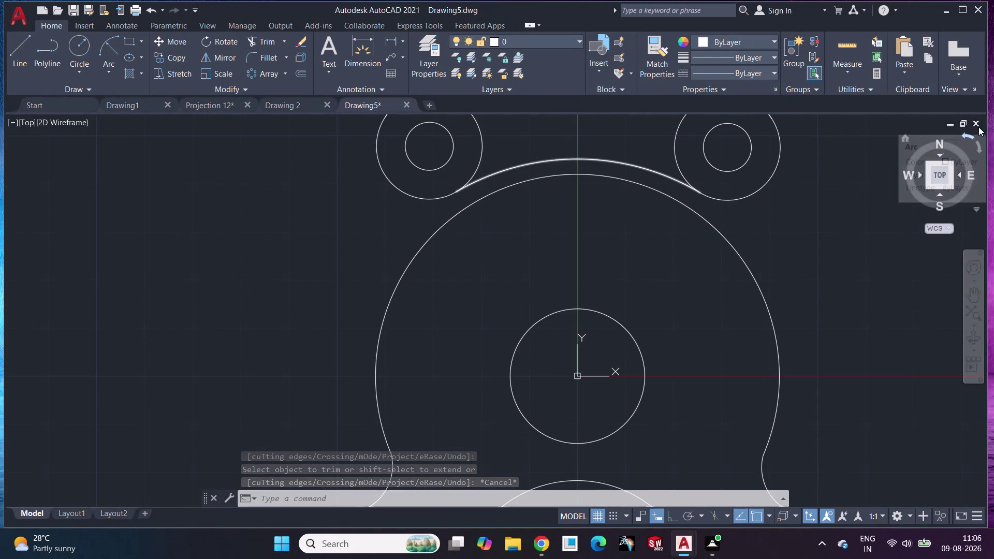
click(26, 42)
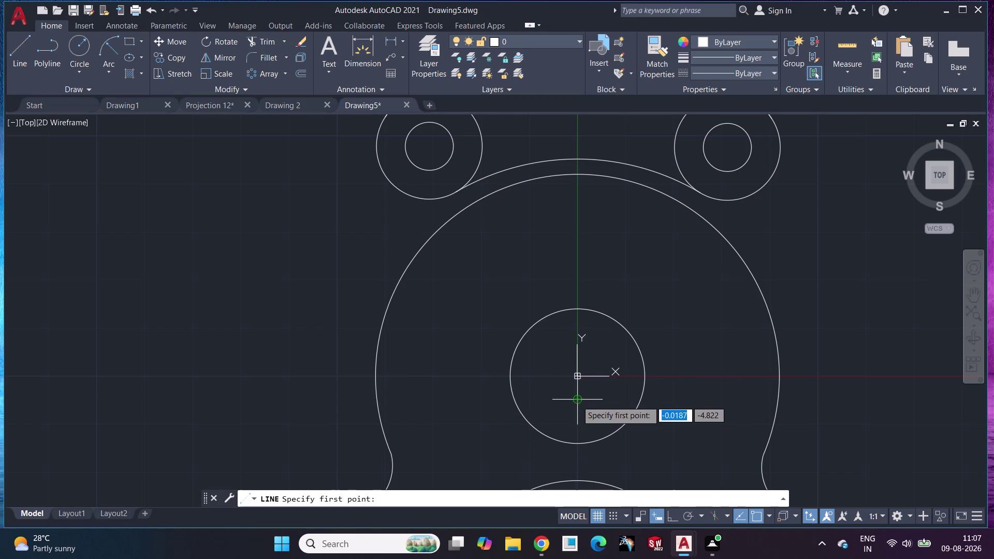
Draw a line from the circle centre to the outer circle's left edge, then up to the upper-left boss.
drag(577, 400, 577, 380)
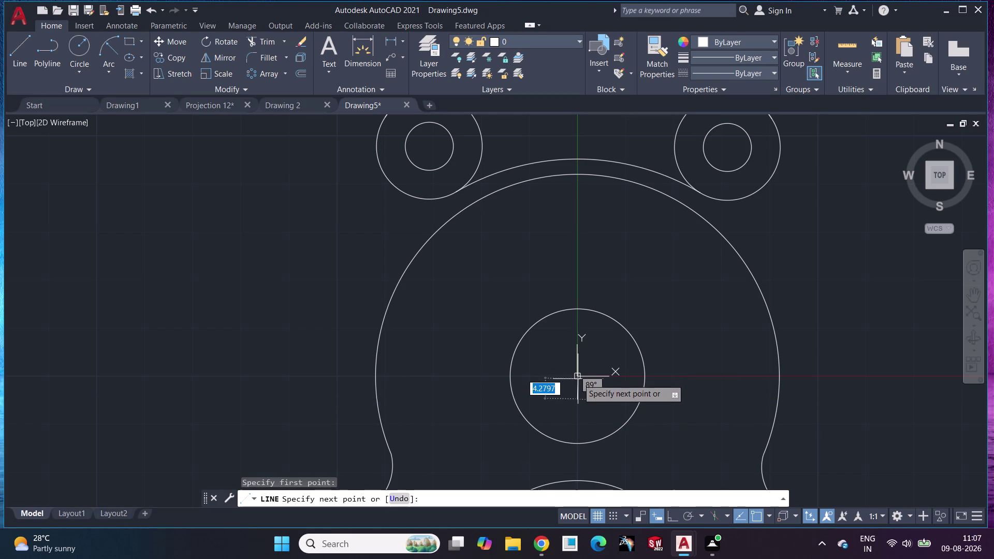
drag(578, 379, 577, 377)
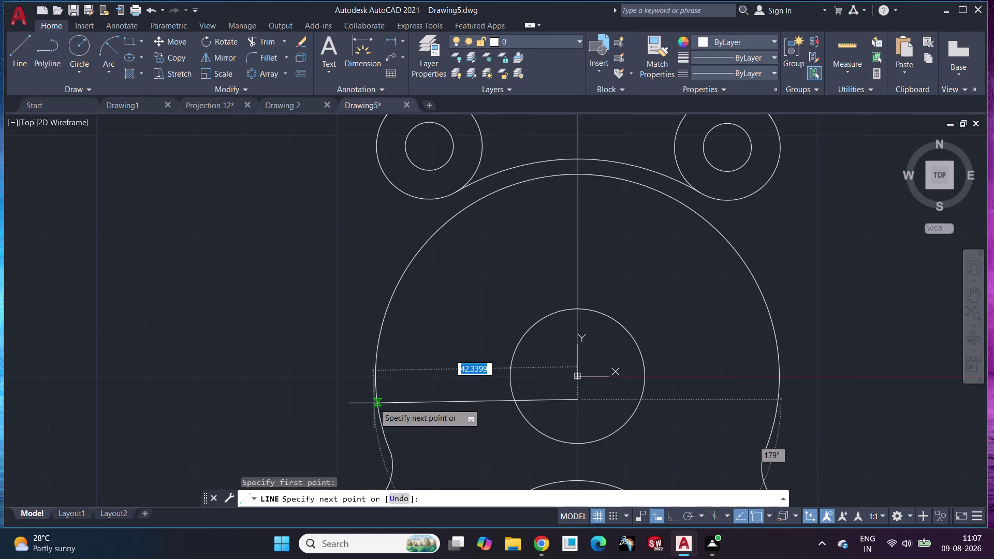
click(376, 365)
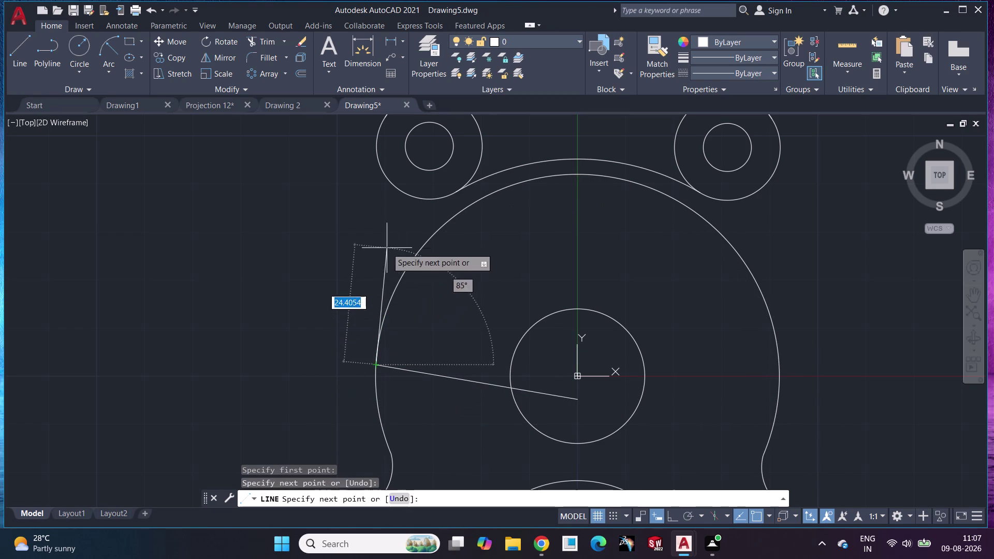
click(375, 150)
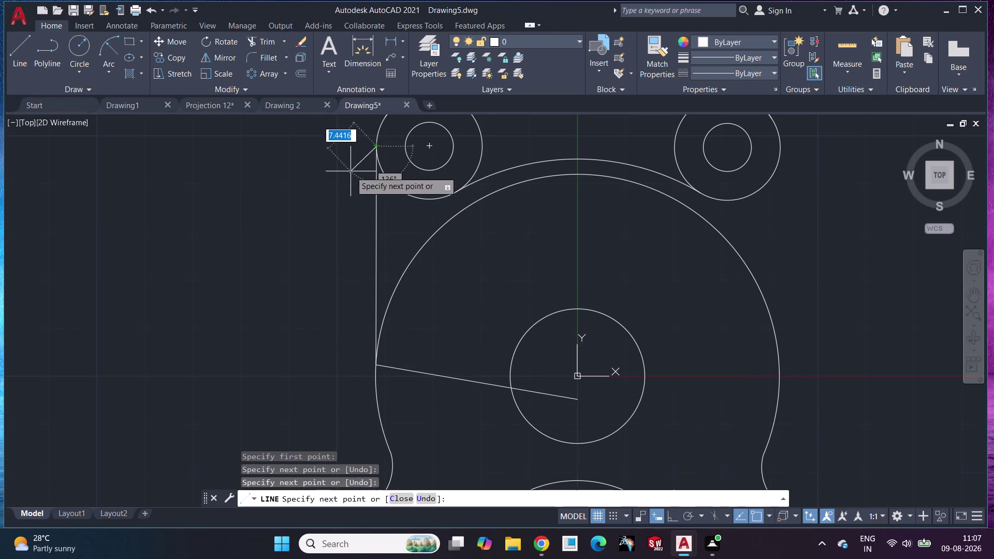
key(Escape)
Select and delete the helper line running from the centre.
click(468, 378)
key(Escape)
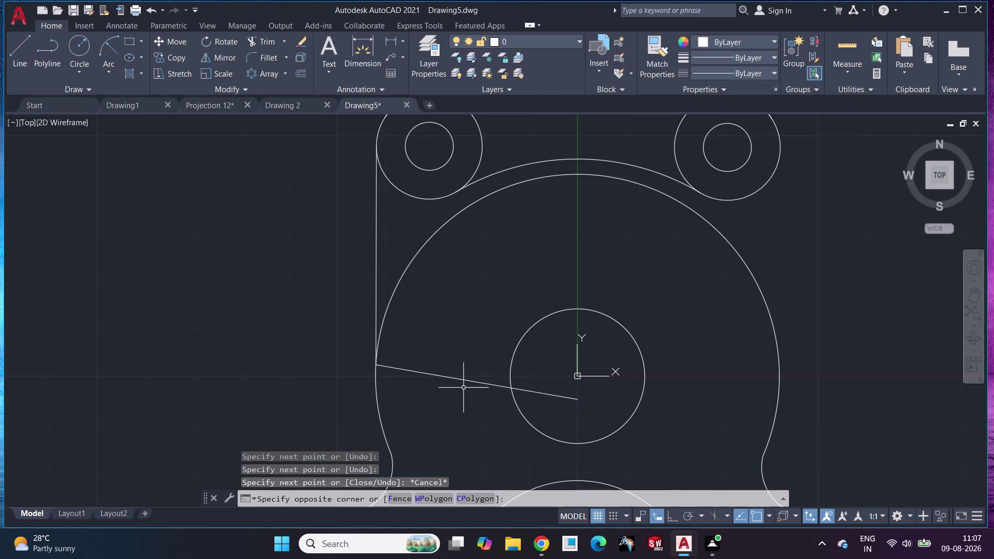
click(470, 378)
key(Escape)
click(467, 380)
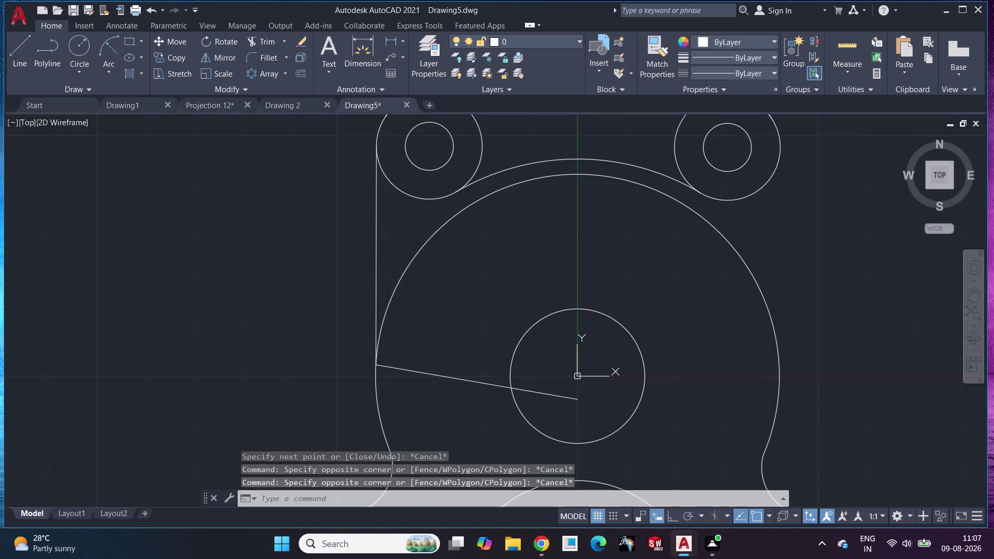
key(Delete)
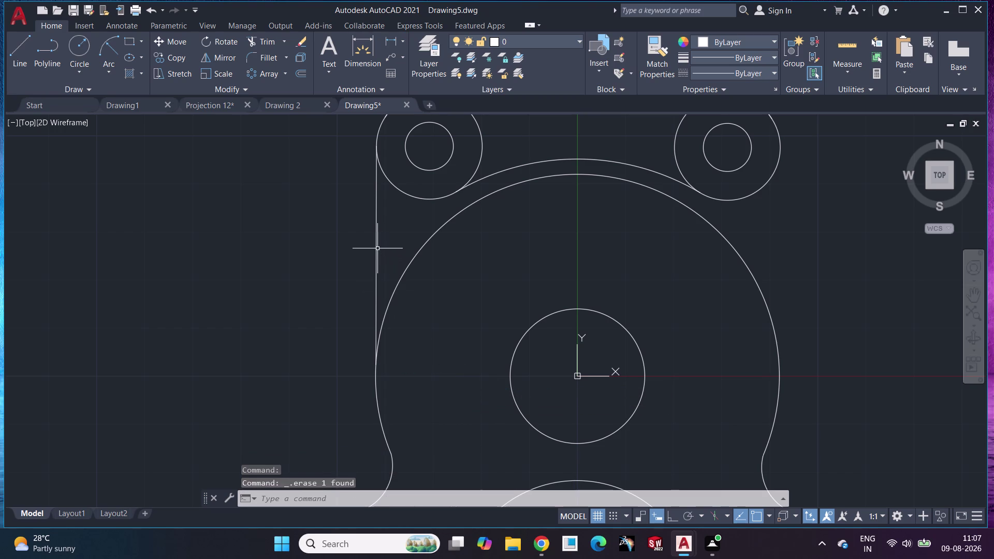
click(376, 247)
click(225, 54)
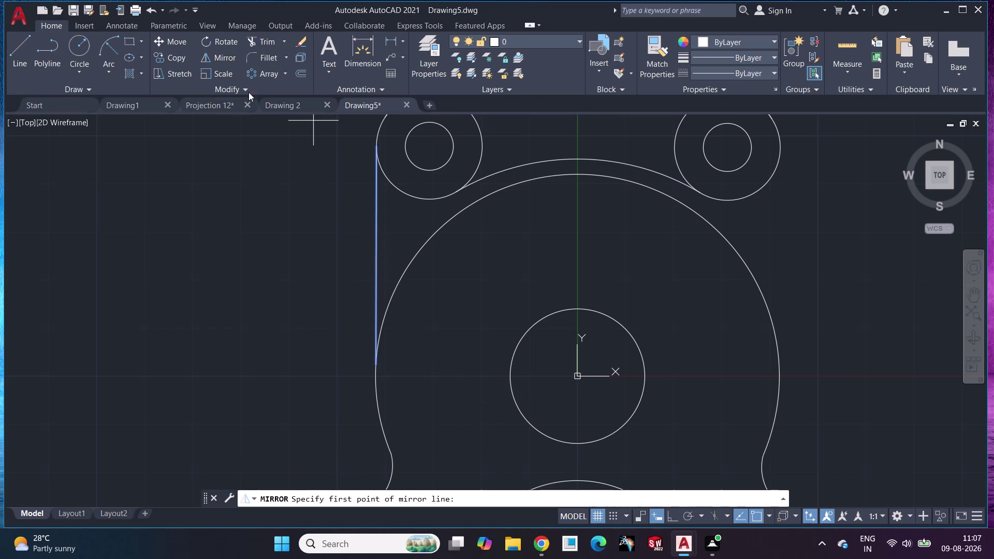
key(Return)
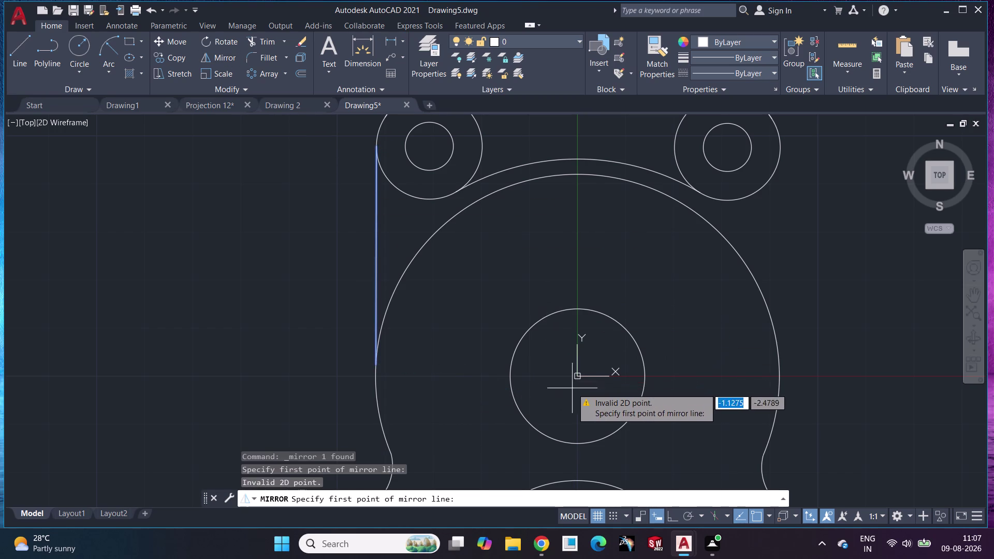
click(576, 377)
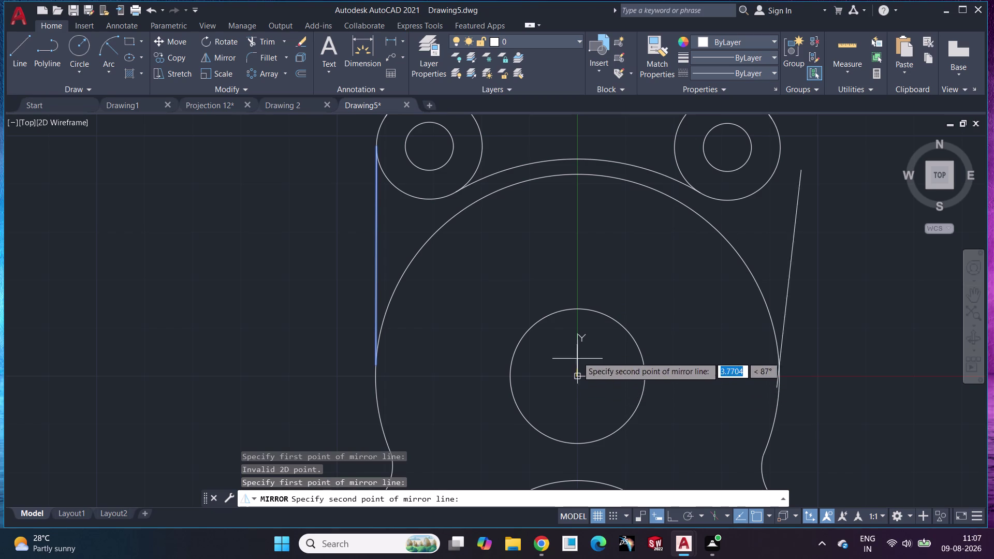
click(579, 155)
drag(611, 202, 578, 156)
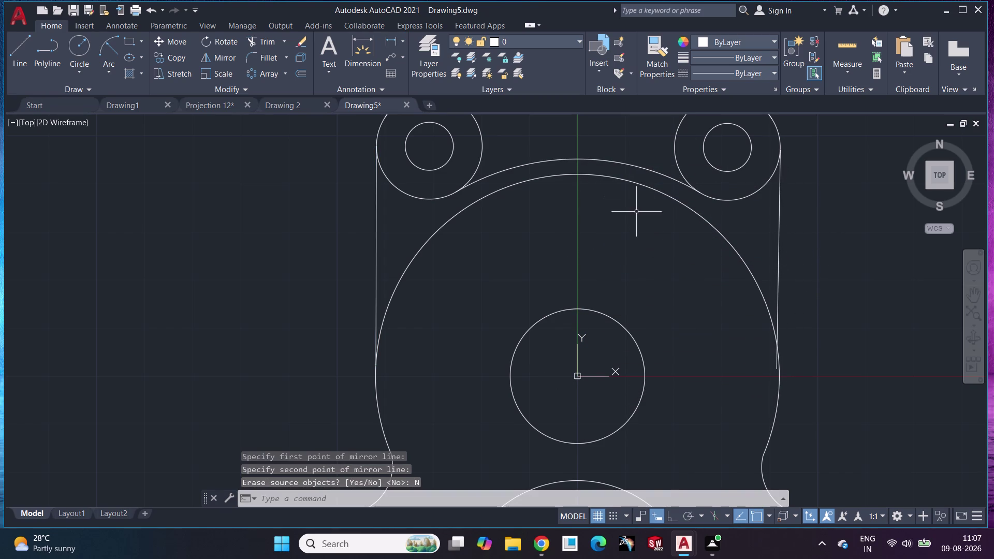
key(ctrl+z)
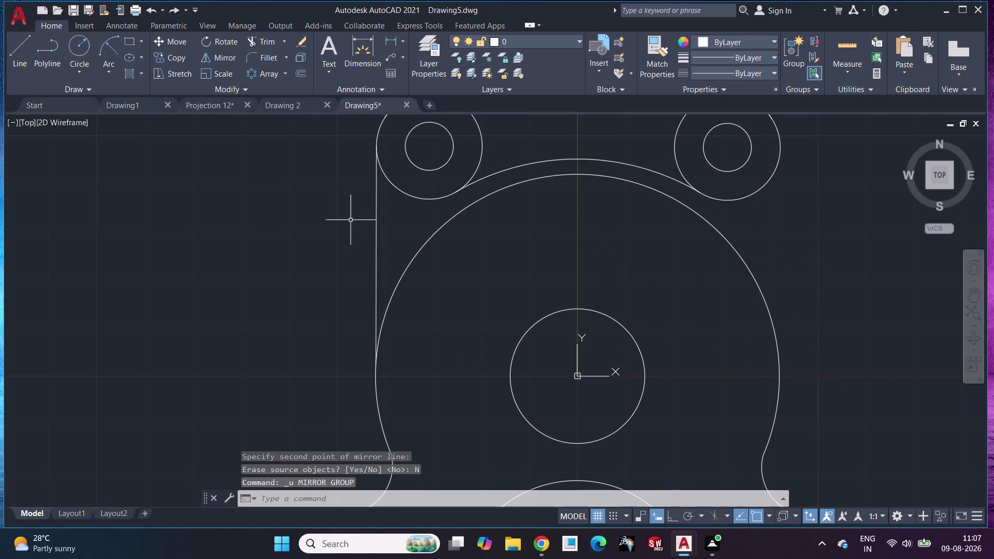
scroll(down, 3)
scroll(up, 3)
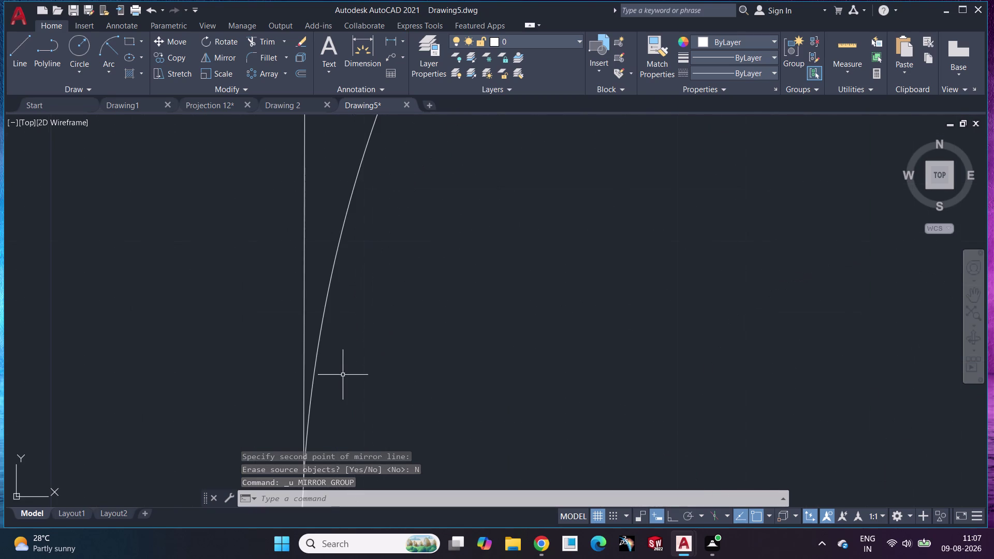
scroll(up, 3)
middle_drag(343, 376, 513, 159)
scroll(up, 3)
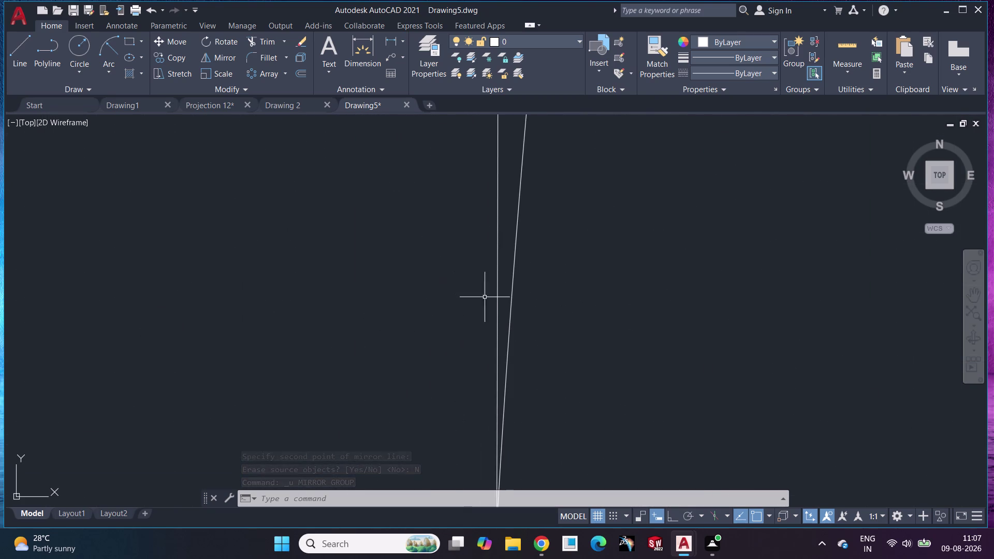
scroll(up, 3)
scroll(up, 3)
middle_drag(514, 337, 498, 118)
scroll(up, 3)
middle_drag(503, 183, 511, 137)
middle_drag(459, 270, 484, 142)
scroll(up, 3)
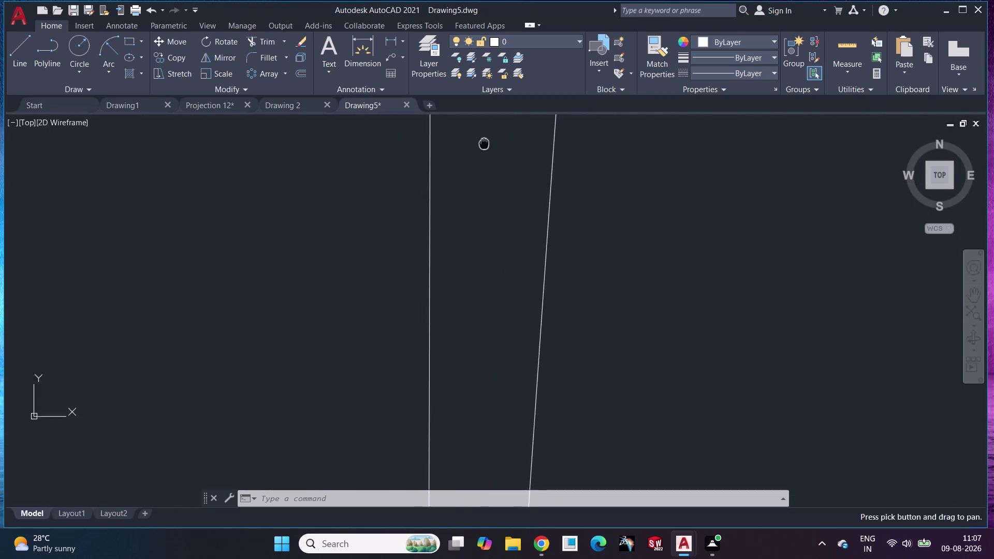
scroll(down, 3)
middle_drag(450, 355, 475, 161)
middle_drag(514, 165, 520, 126)
scroll(up, 3)
scroll(down, 3)
middle_drag(527, 303, 542, 129)
middle_drag(532, 263, 541, 101)
middle_drag(501, 282, 535, 39)
scroll(up, 3)
middle_drag(535, 198, 543, 56)
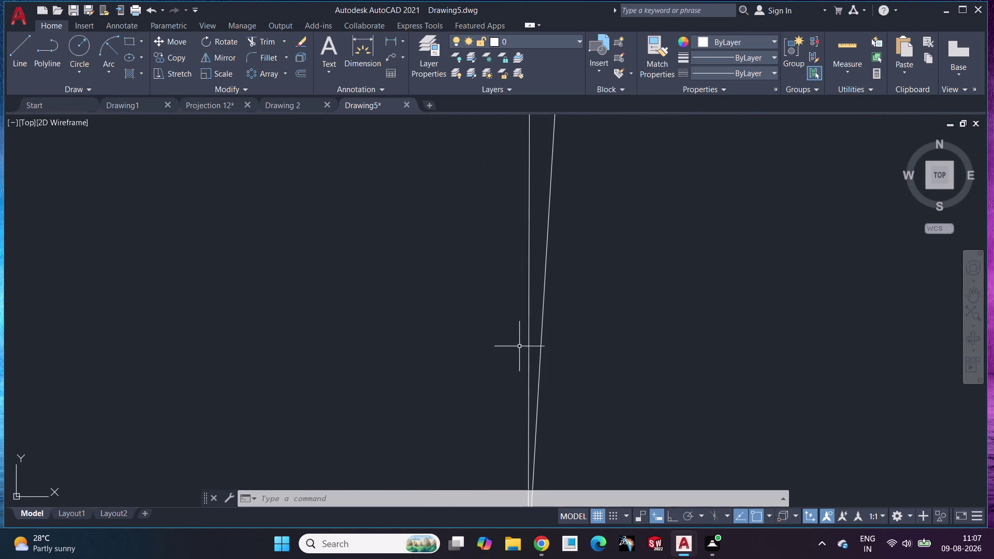
middle_drag(534, 150, 534, 47)
scroll(down, 3)
scroll(down, 3)
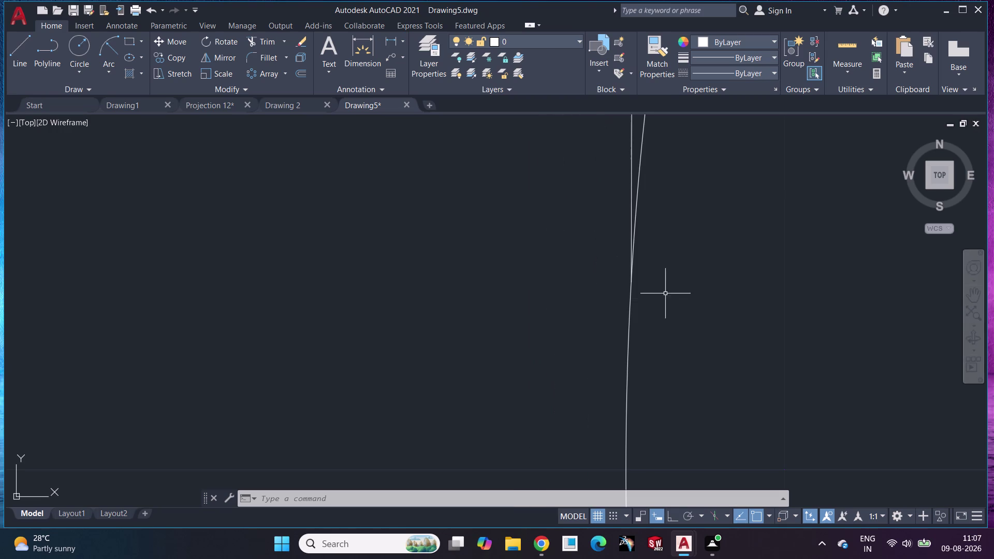
middle_drag(669, 291, 424, 389)
scroll(down, 3)
scroll(down, 3)
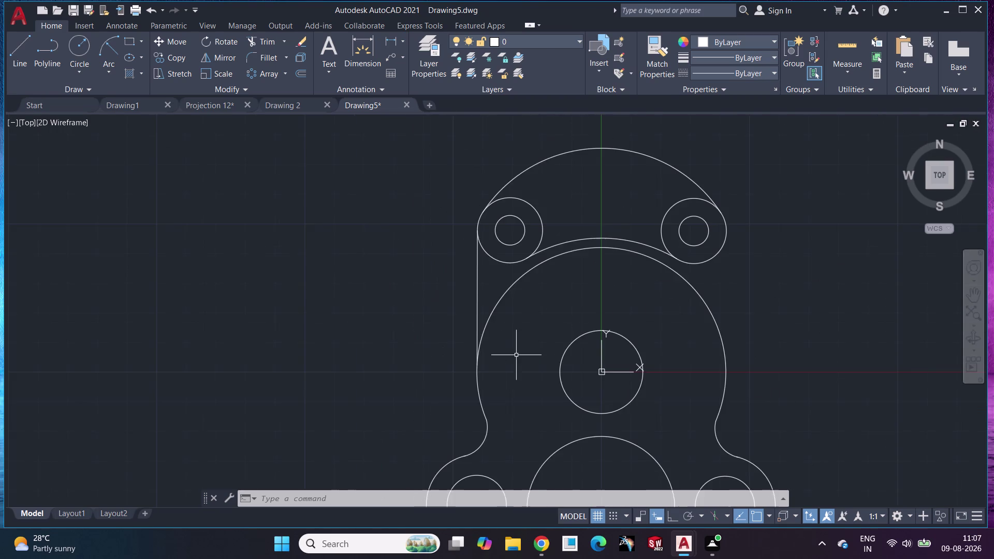
middle_drag(525, 362, 360, 326)
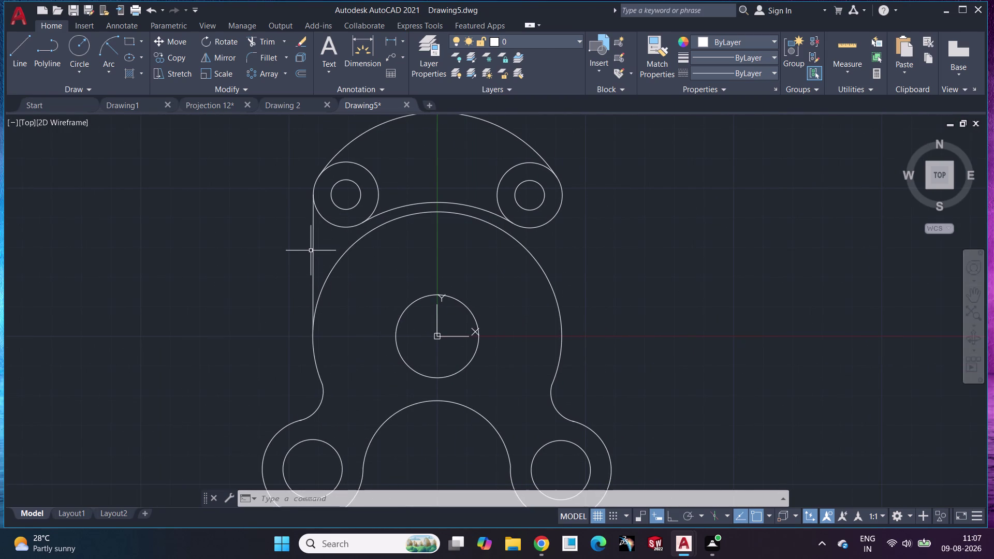
Delete the old left edge line and abandon a trial line from the circle centre.
click(313, 247)
key(Delete)
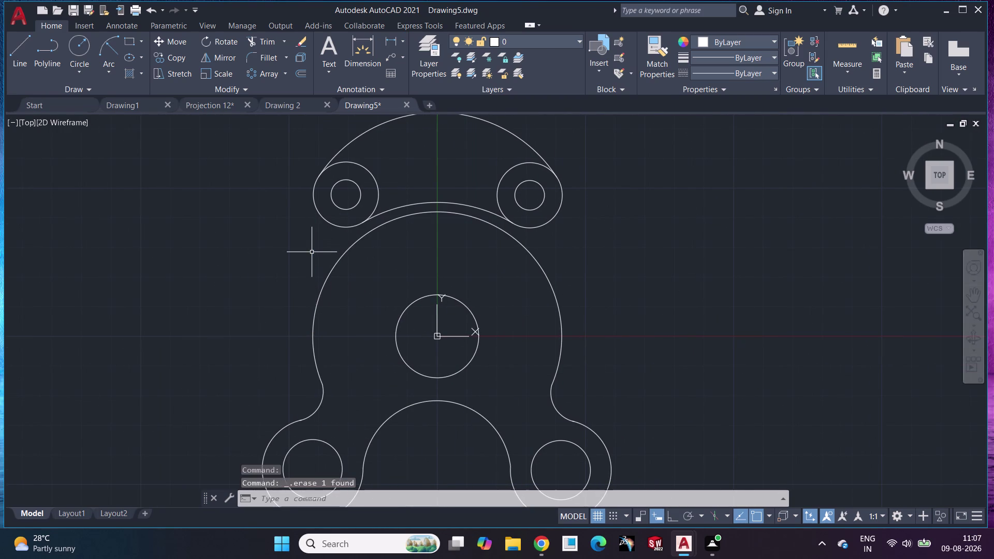
click(26, 47)
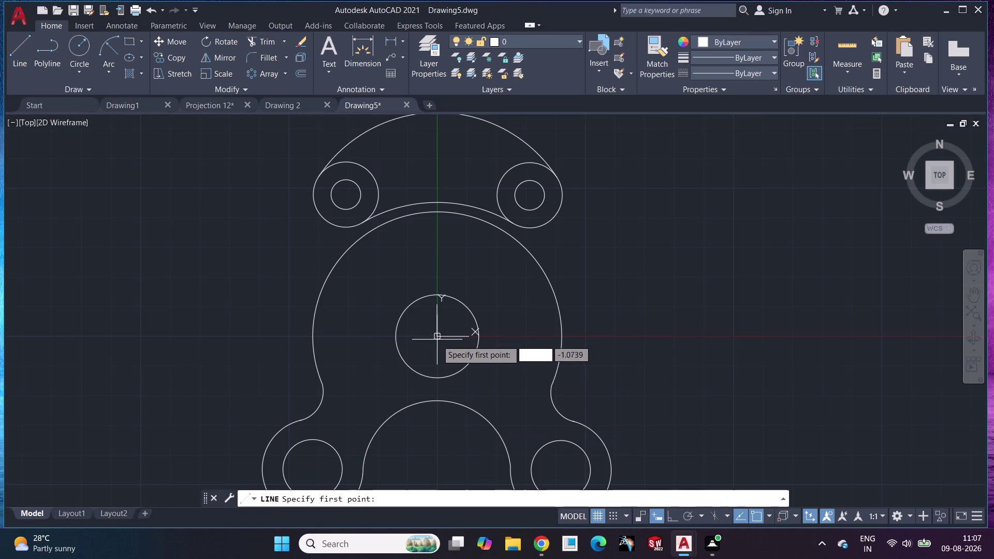
click(313, 335)
click(651, 340)
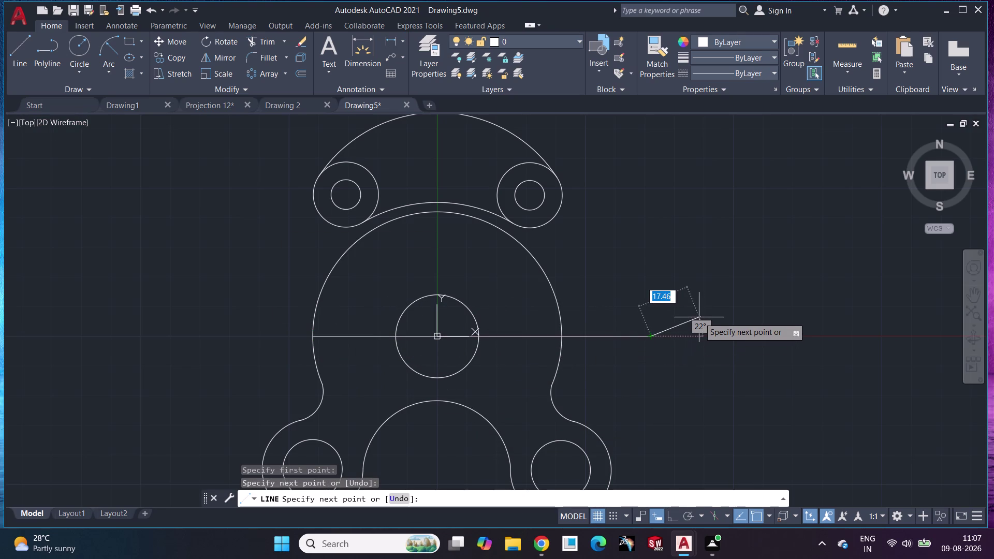
key(Escape)
Draw the right vertical line from the centre line up to the right boss.
scroll(up, 3)
middle_drag(556, 321, 458, 446)
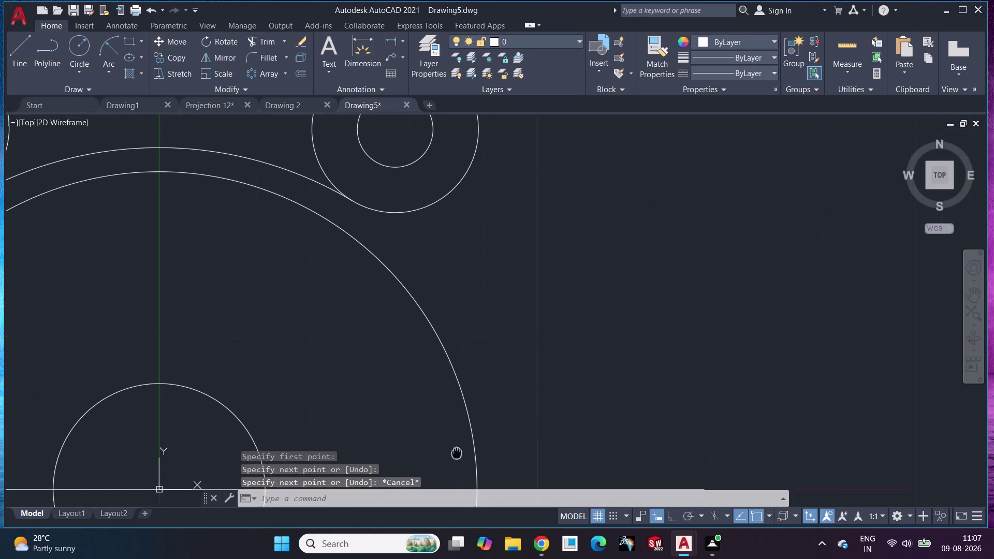
middle_drag(458, 445, 457, 456)
click(25, 45)
scroll(down, 3)
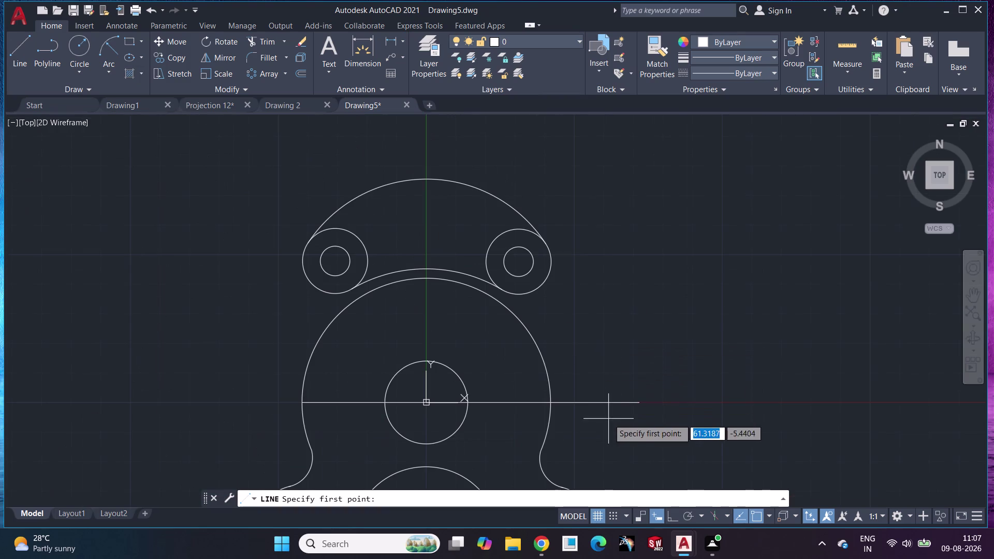
click(551, 402)
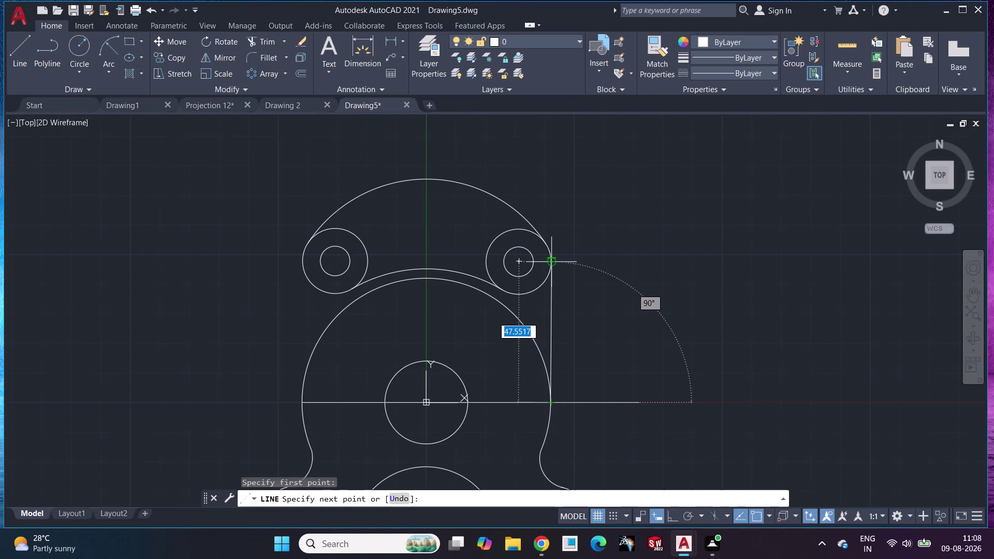
click(551, 259)
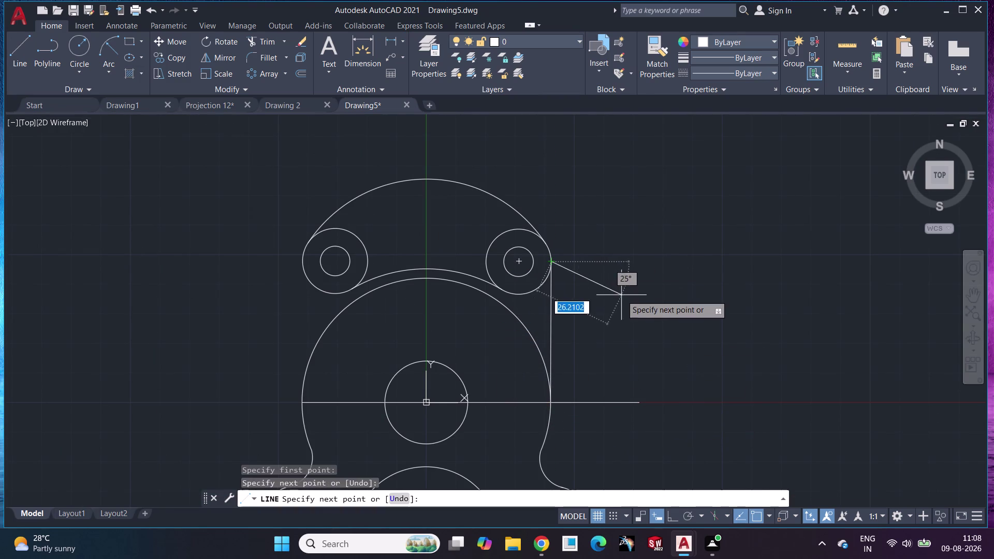
key(Escape)
Draw the left vertical line from the centre line up to the left boss.
scroll(up, 3)
scroll(down, 3)
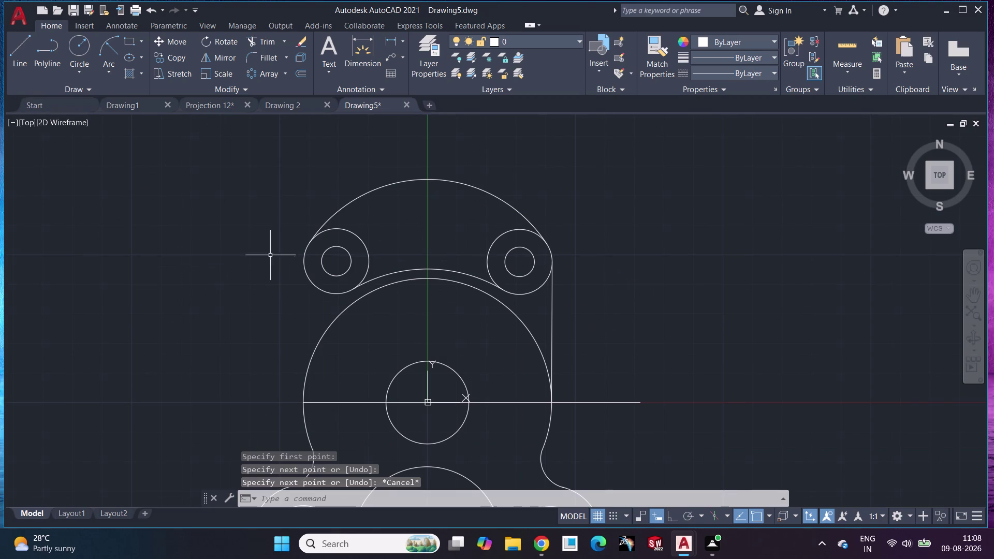
click(14, 52)
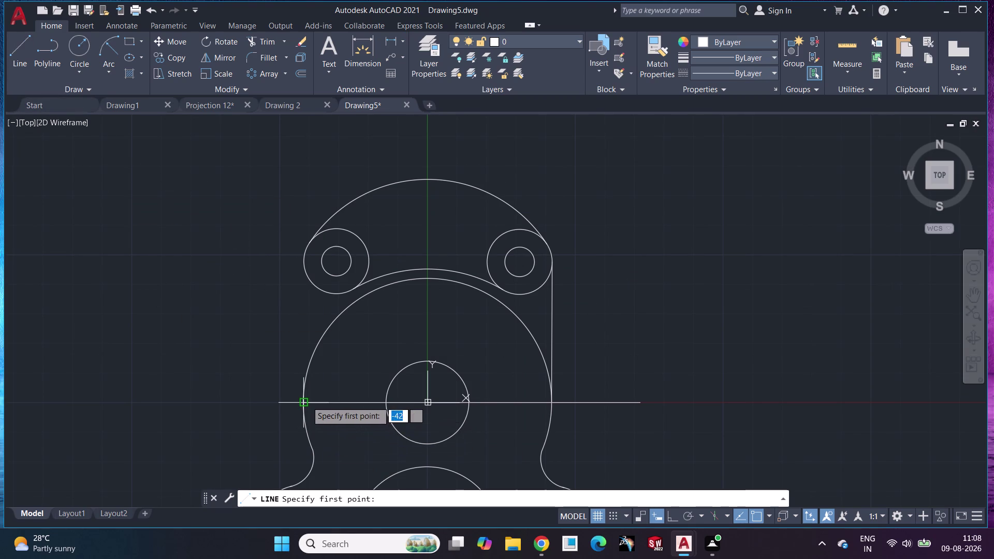
click(306, 402)
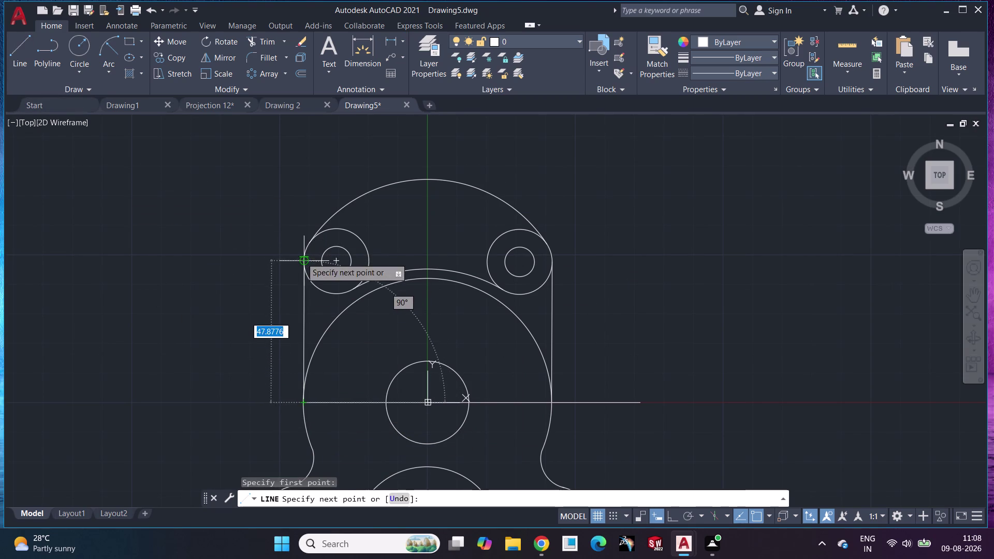
click(302, 258)
key(Escape)
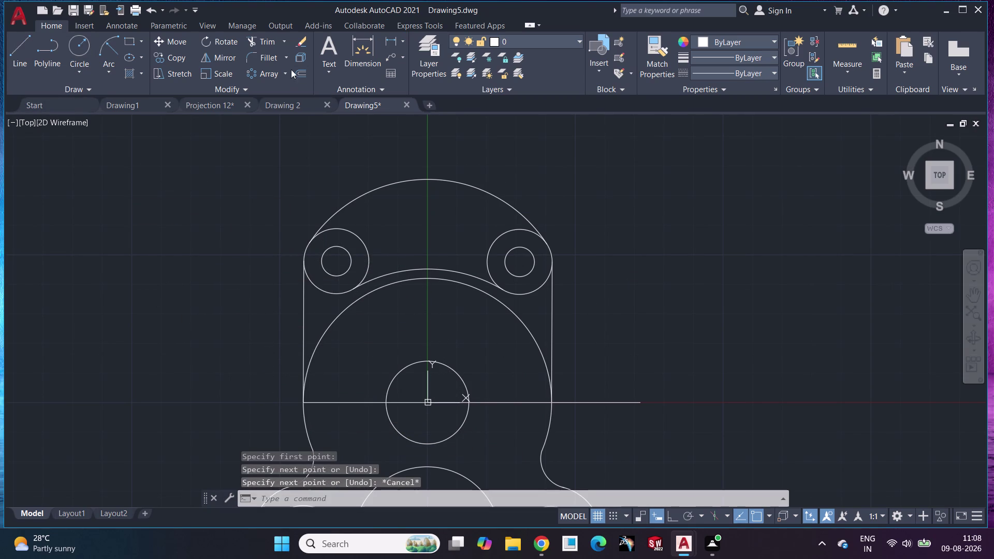
click(271, 38)
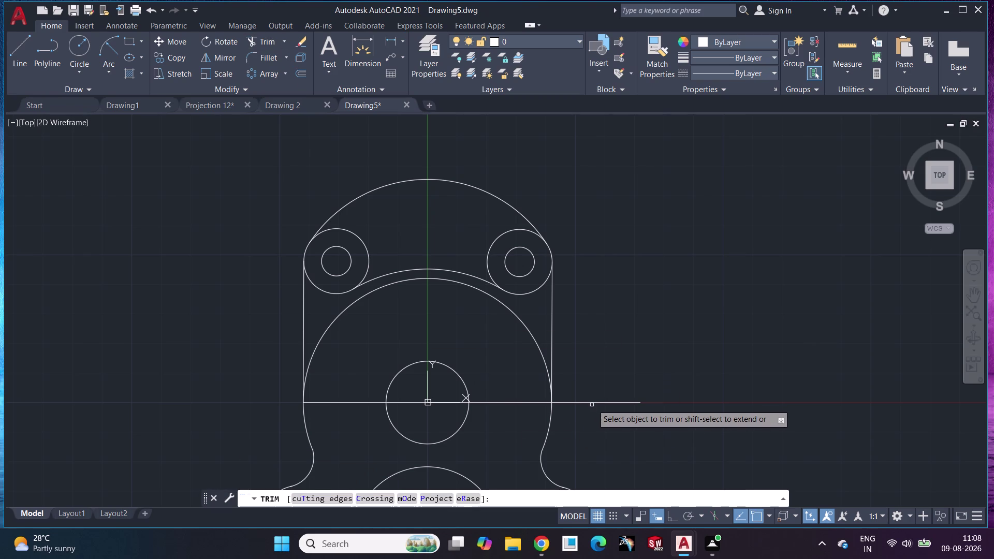
Trim away the four centre-line pieces crossing the large circle and central hole.
click(592, 405)
click(518, 404)
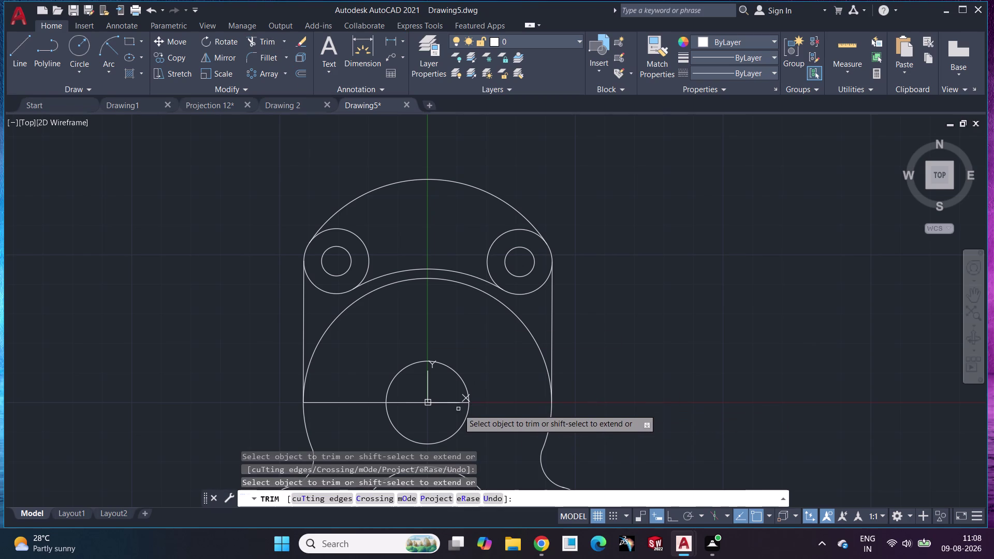
click(446, 404)
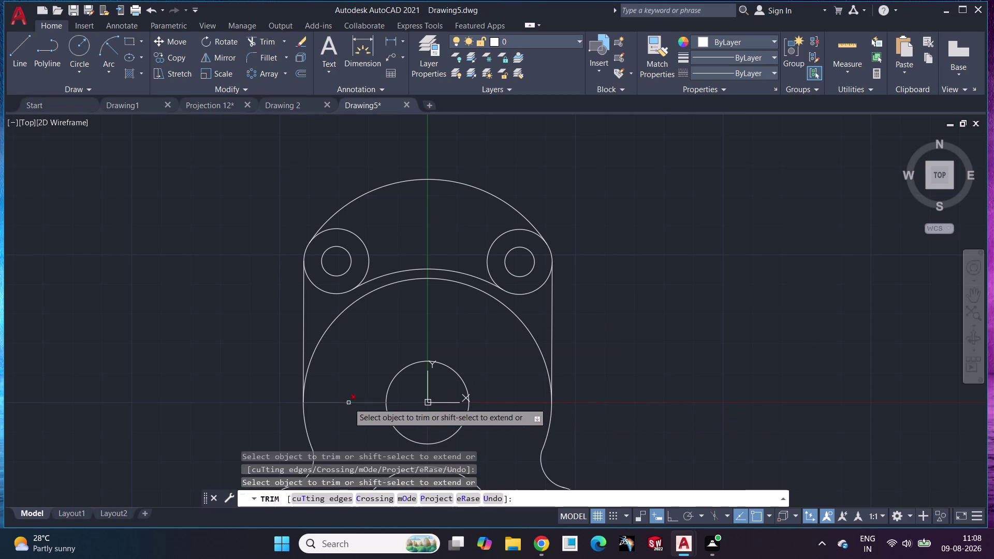
click(349, 402)
key(Escape)
middle_drag(670, 387, 675, 384)
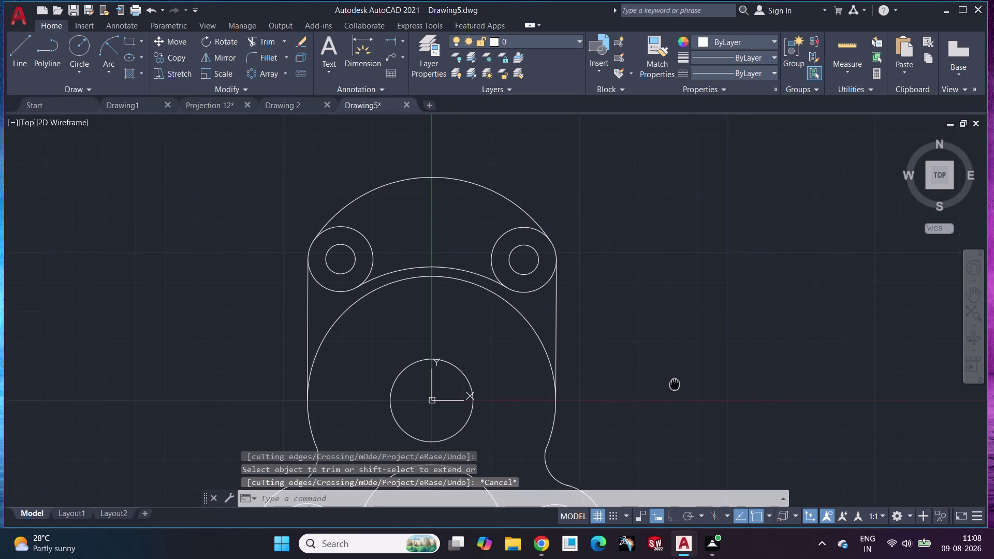
middle_drag(675, 384, 665, 234)
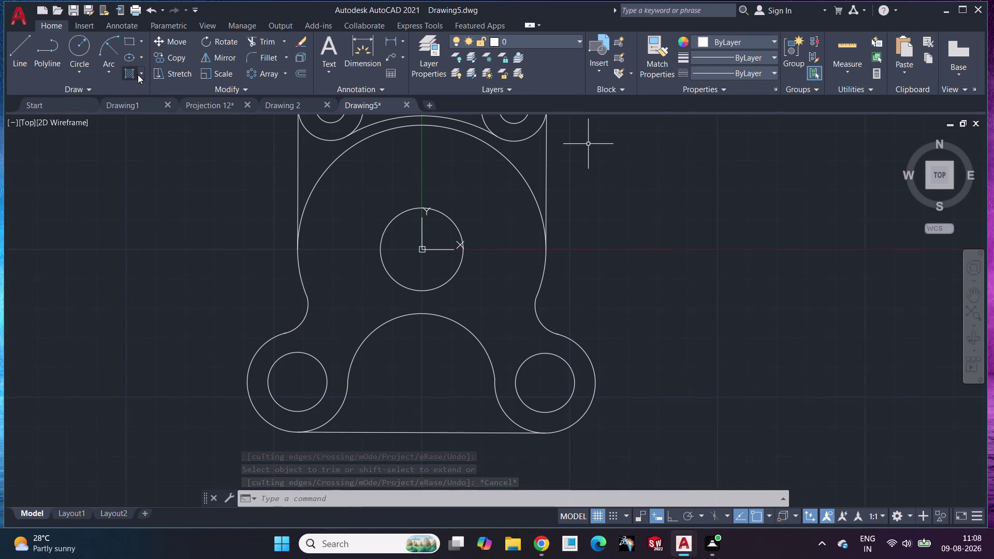
key(h)
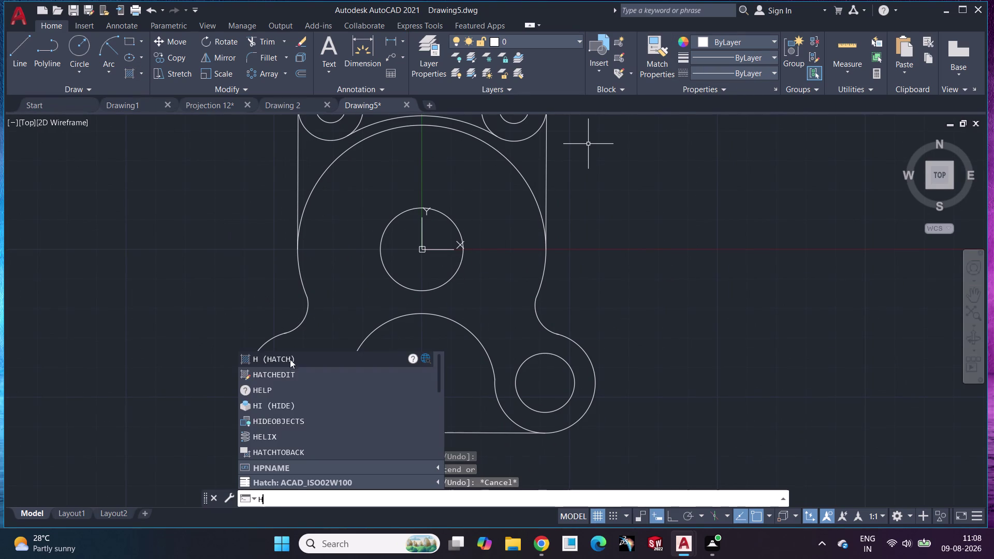
click(302, 361)
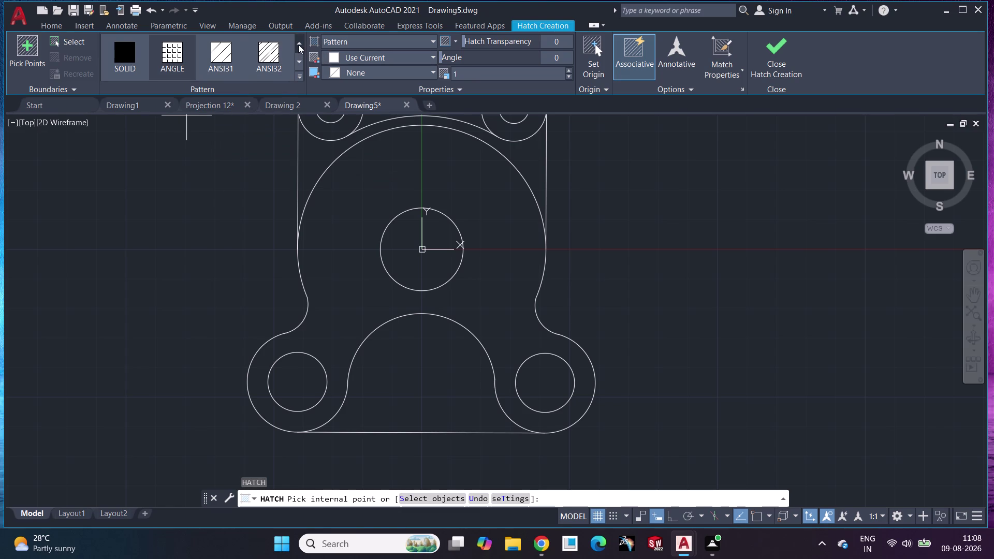
click(298, 61)
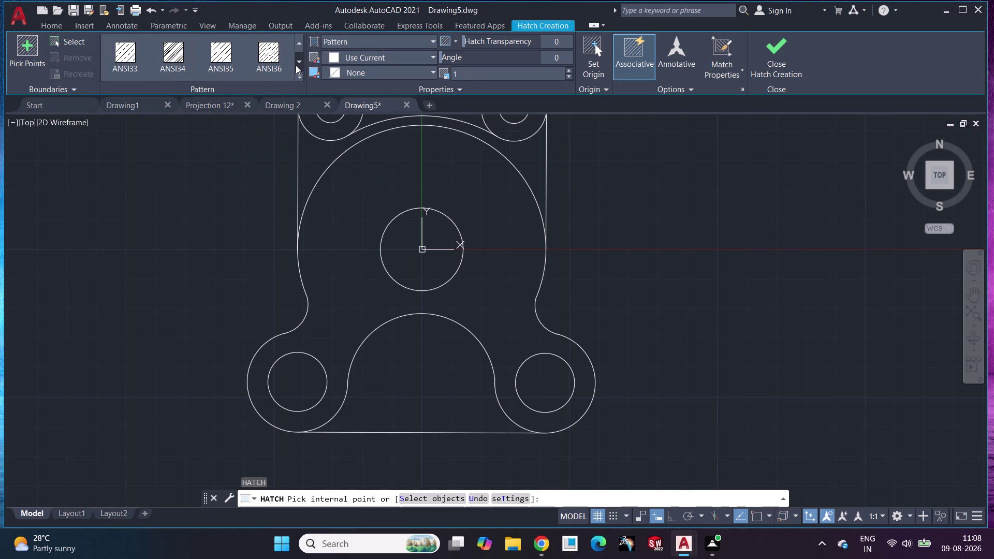
click(295, 65)
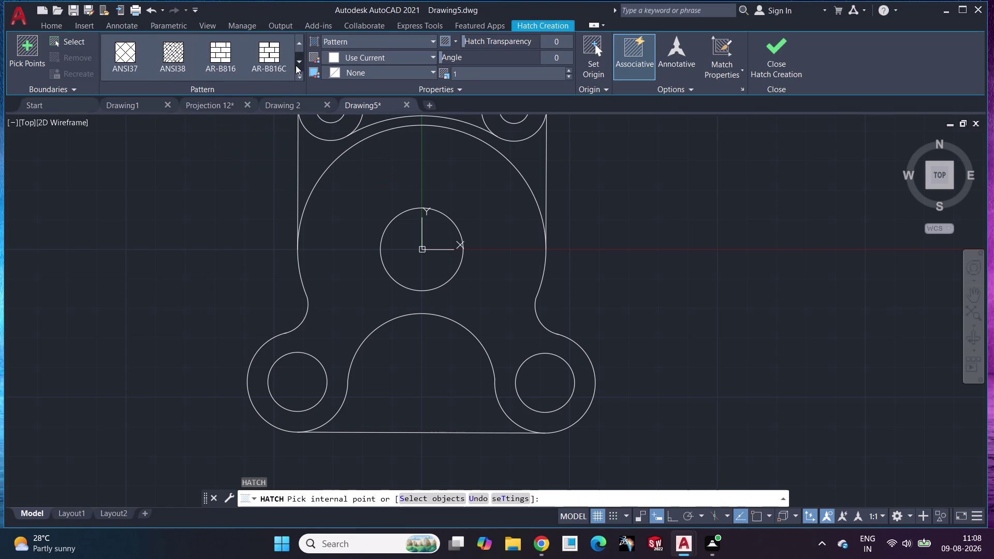
double_click(295, 65)
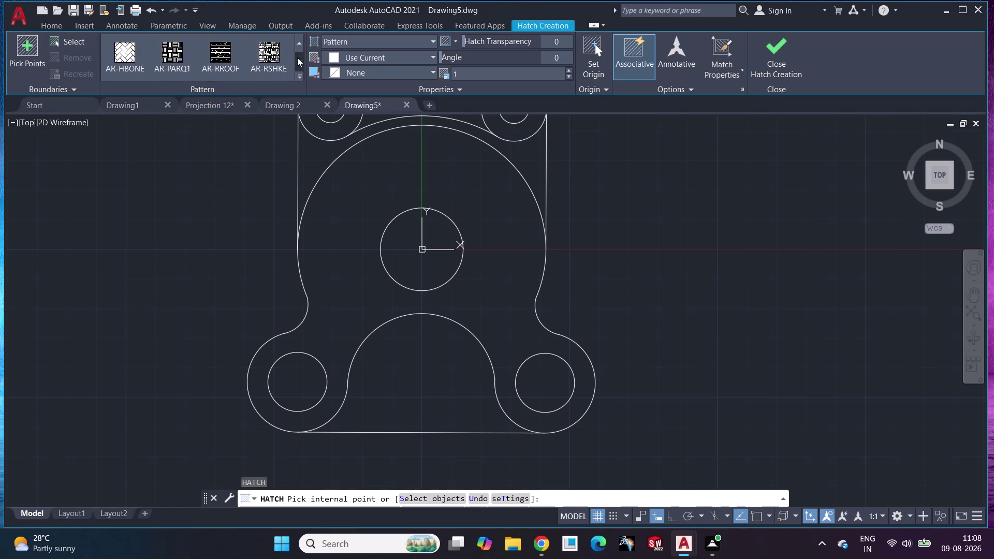
triple_click(298, 48)
click(298, 48)
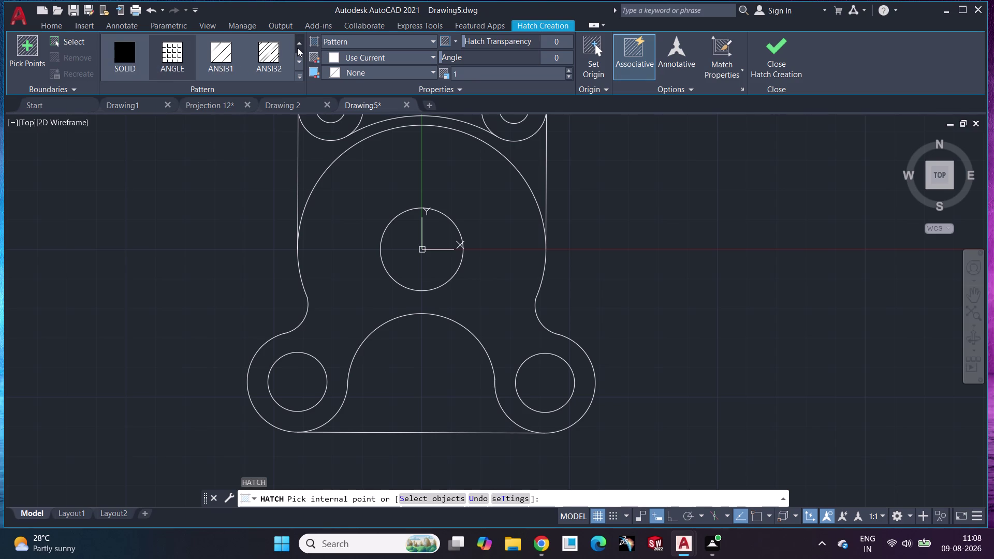
click(277, 58)
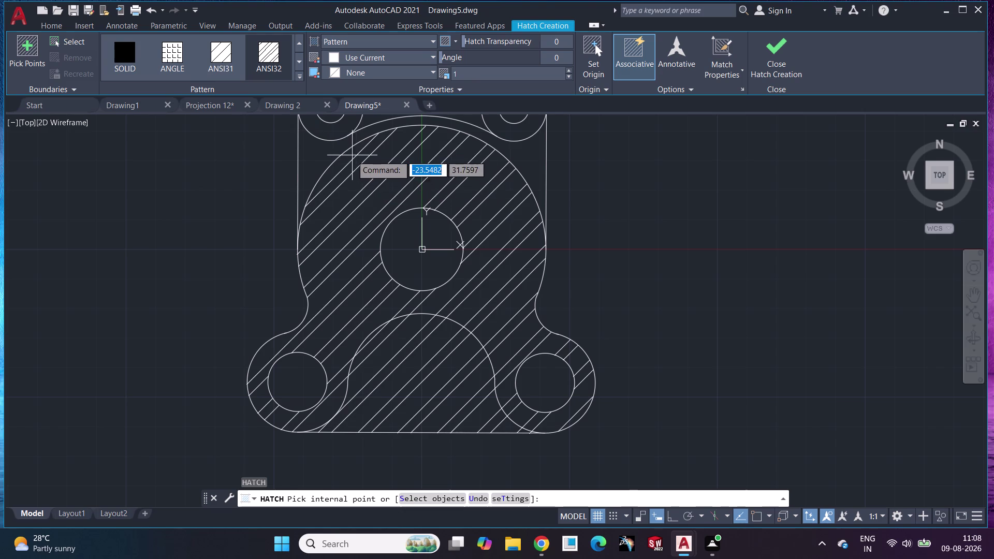
key(Escape)
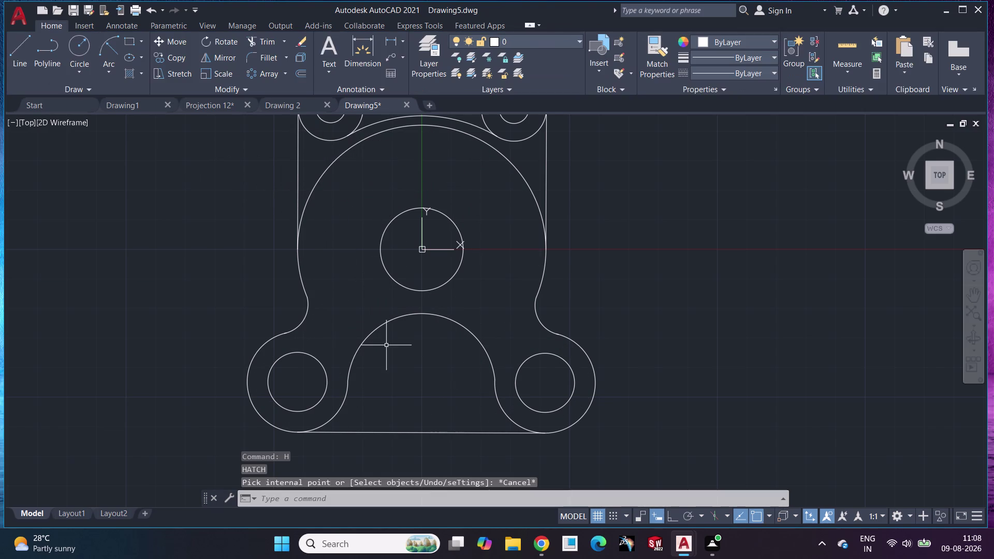
Select the central lower arc, body arc, both fillet arcs and both lower boss arcs.
click(381, 326)
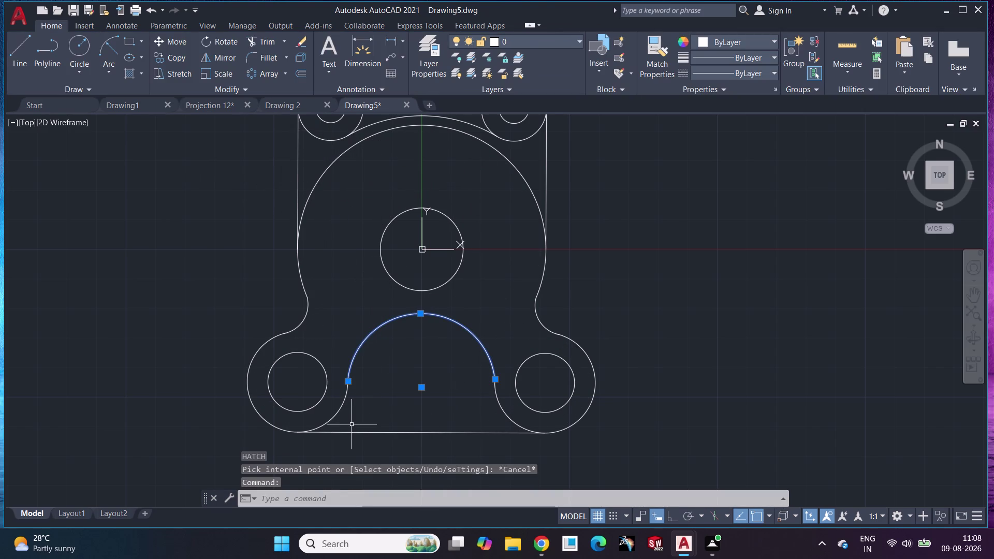
click(343, 400)
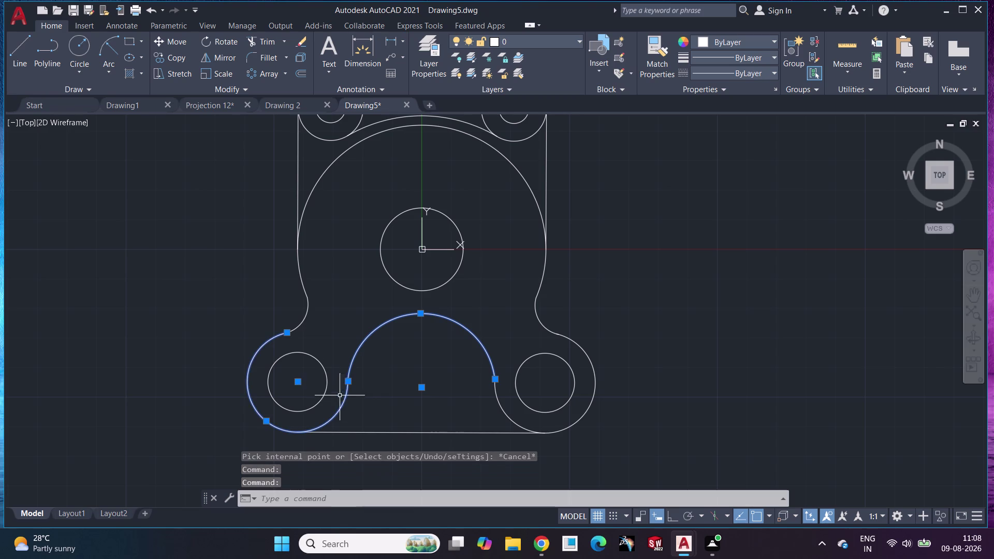
click(299, 267)
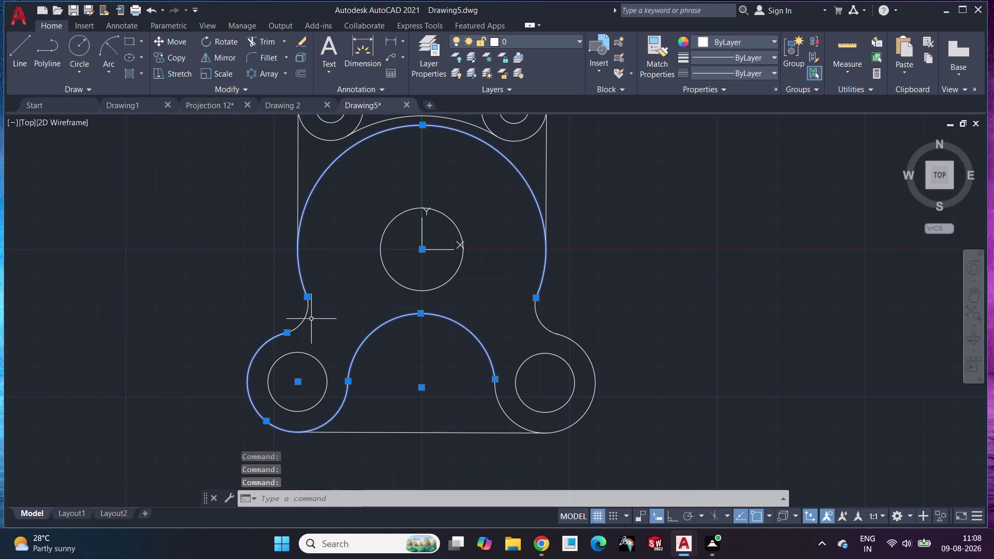
click(303, 315)
click(539, 321)
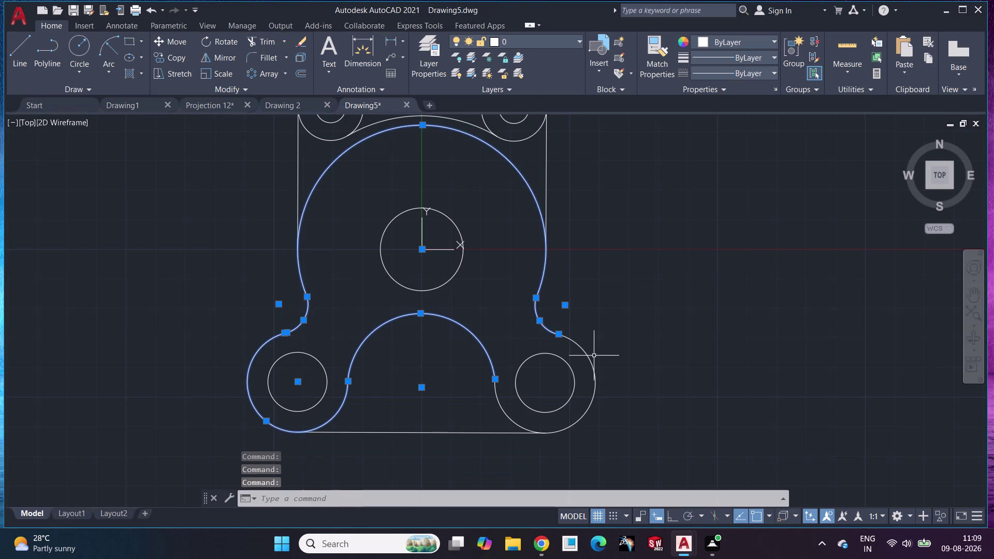
click(591, 361)
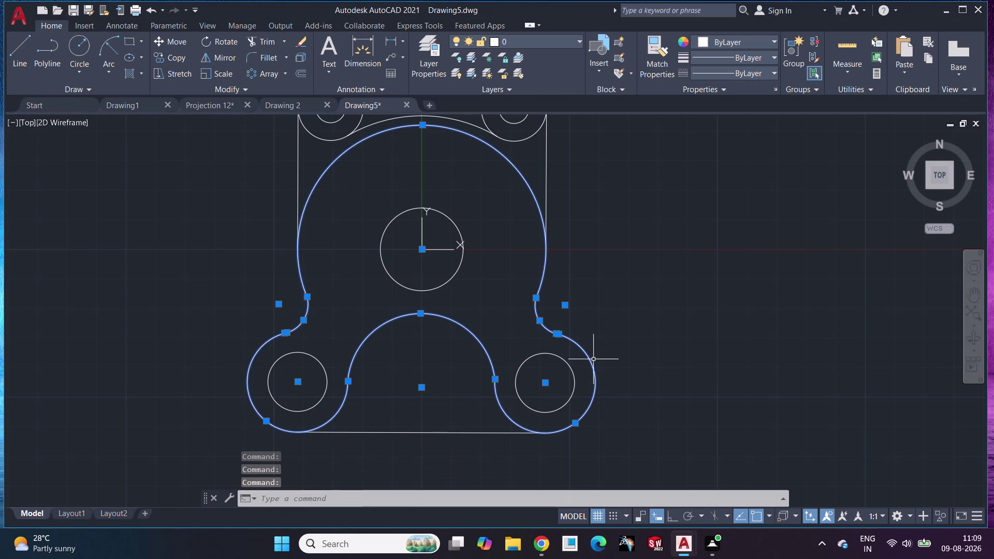
Join the six selected outline arcs into two polylines with JOIN.
key(j)
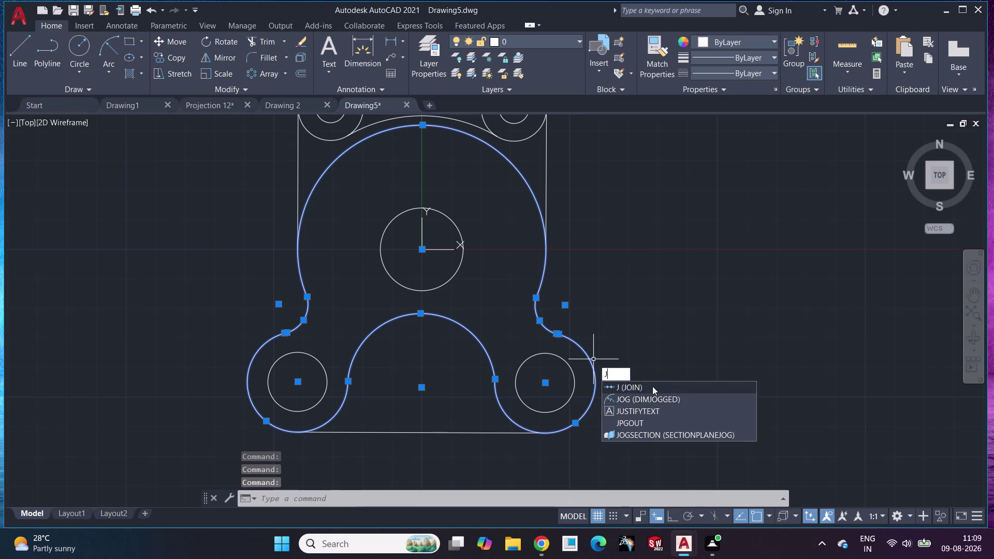
click(652, 386)
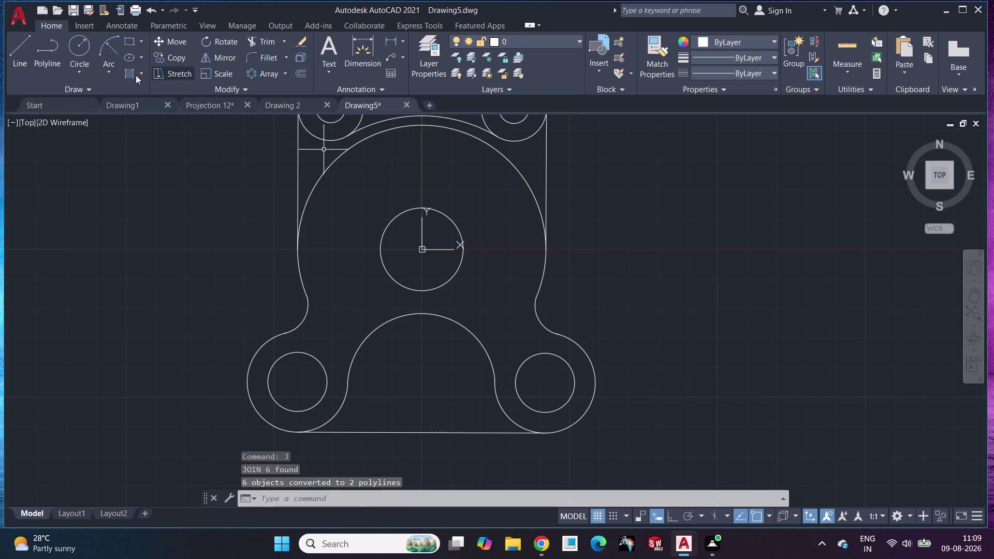
click(124, 74)
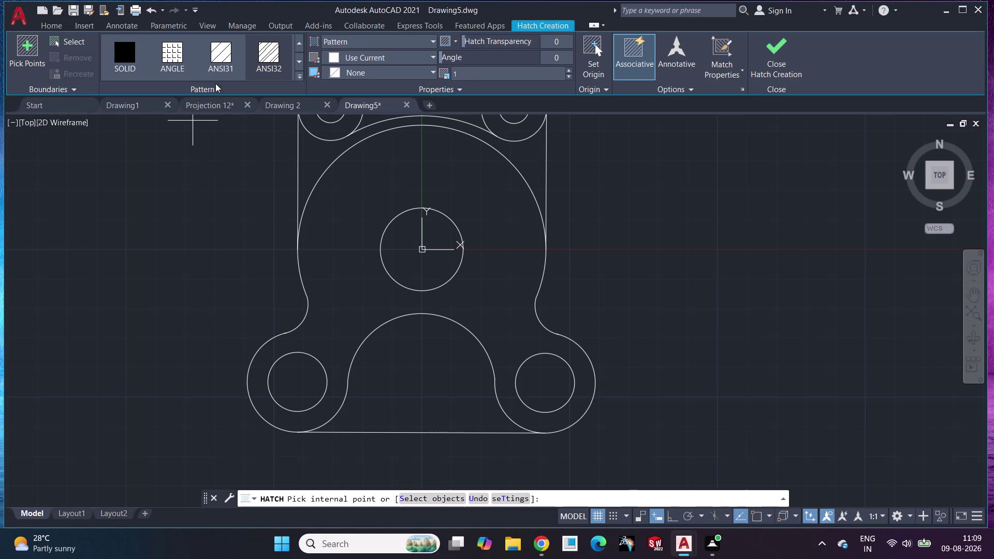
Page through the hatch pattern gallery, then cancel without hatching.
click(300, 57)
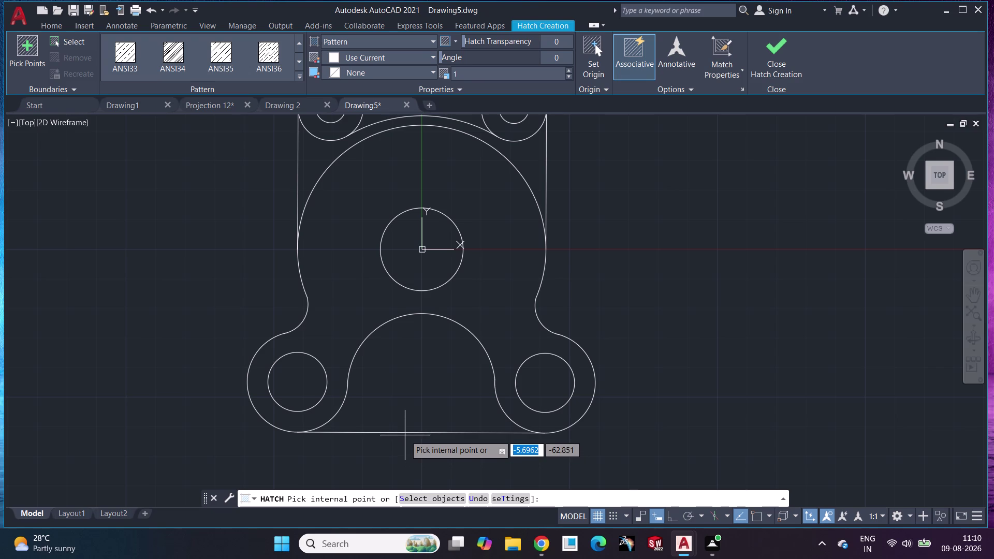
key(Escape)
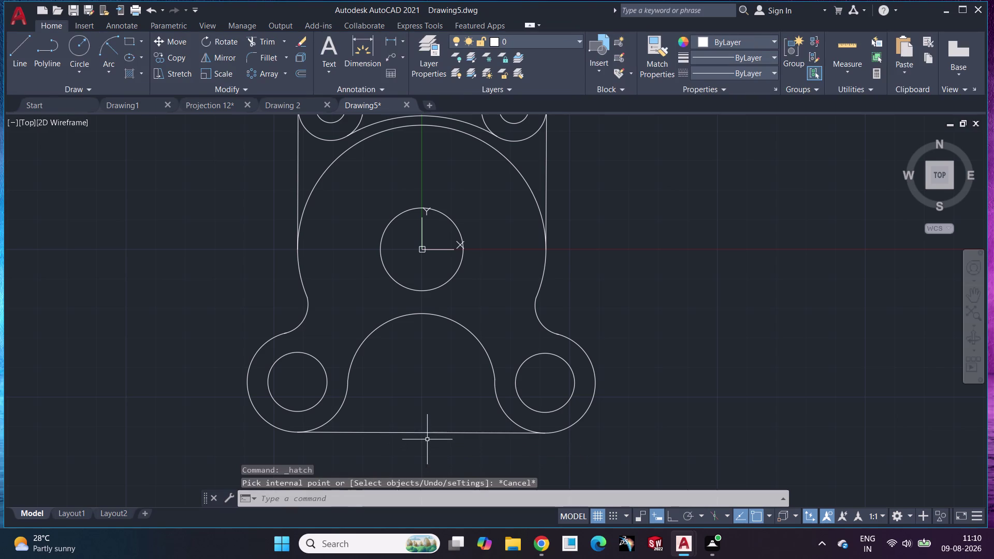
Erase the straight line along the bracket's bottom edge.
click(427, 433)
key(BackSpace)
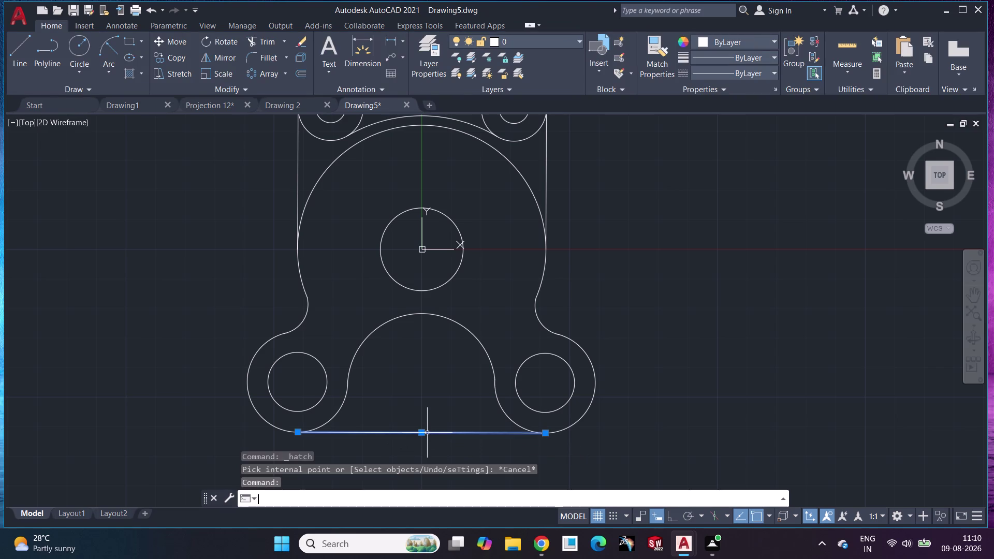
key(Delete)
key(Delete)
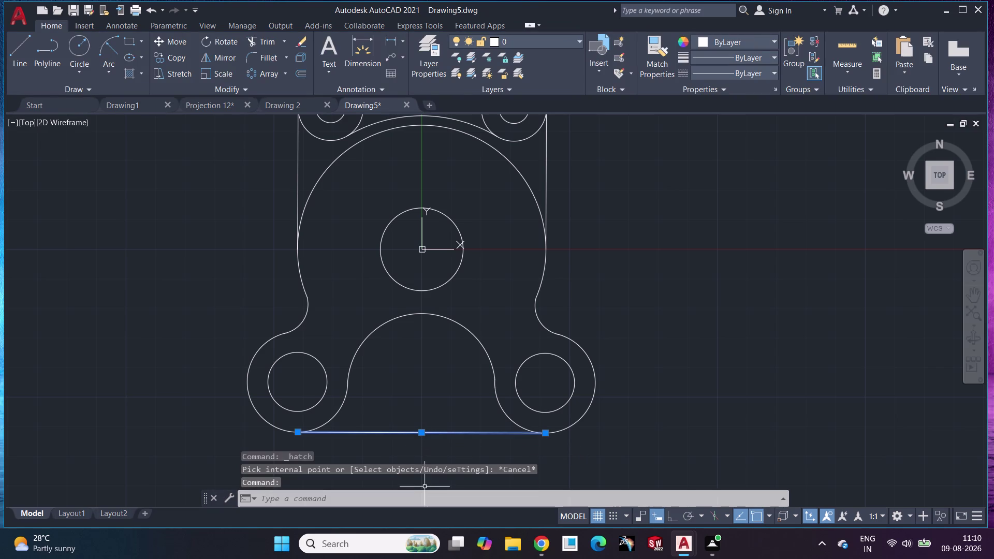
key(Delete)
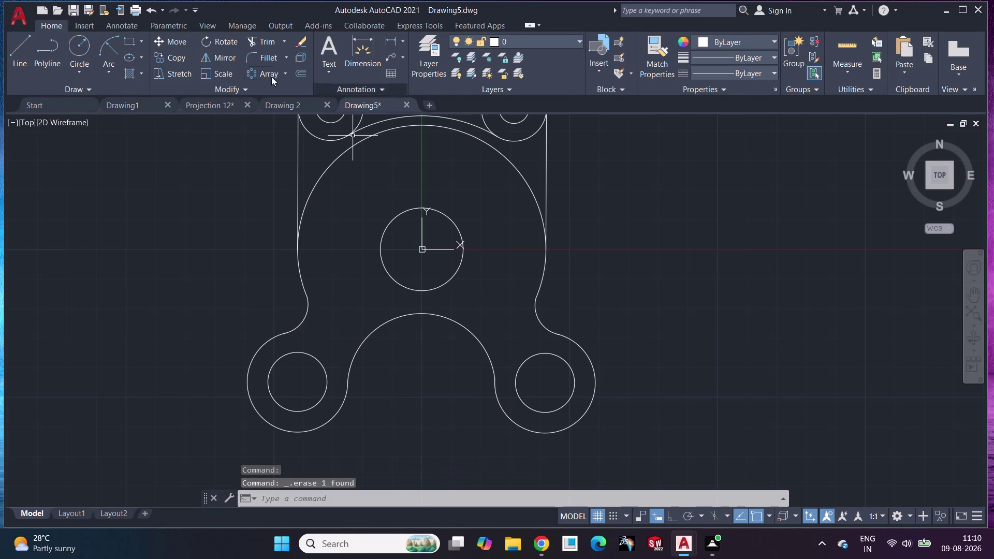
Start a patterned hatch fill from the Draw panel's hatch dropdown.
click(142, 73)
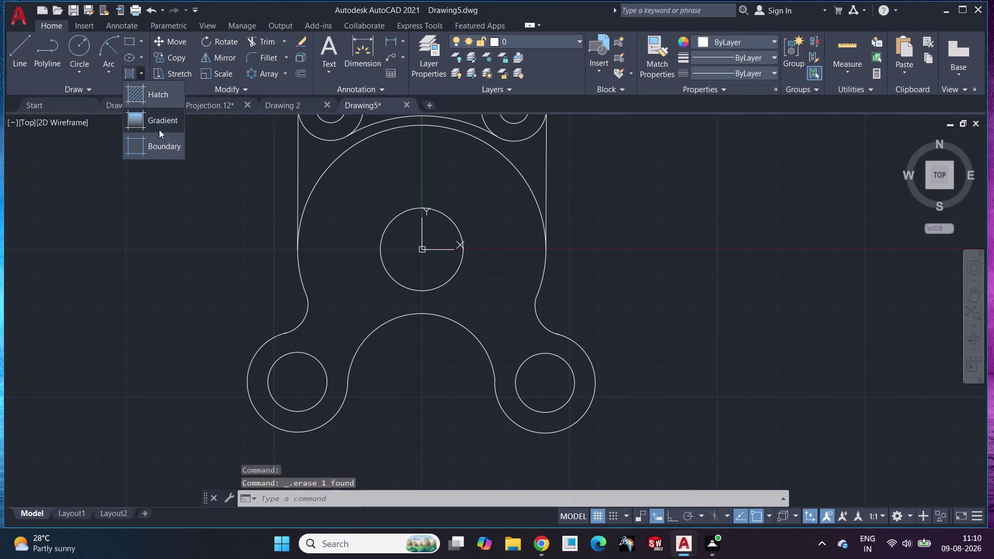
click(150, 106)
click(296, 60)
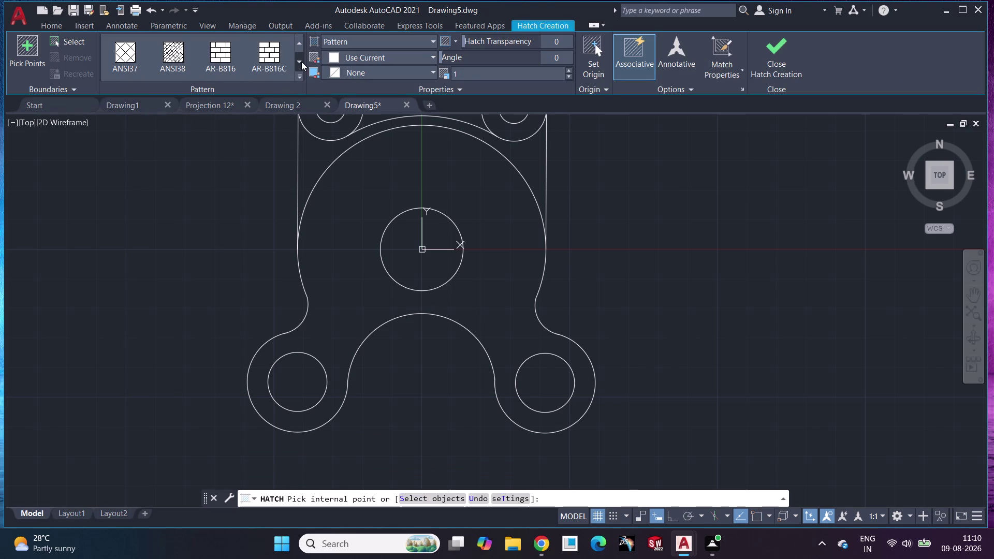
Expand the hatch pattern gallery and scroll through the available patterns.
click(299, 77)
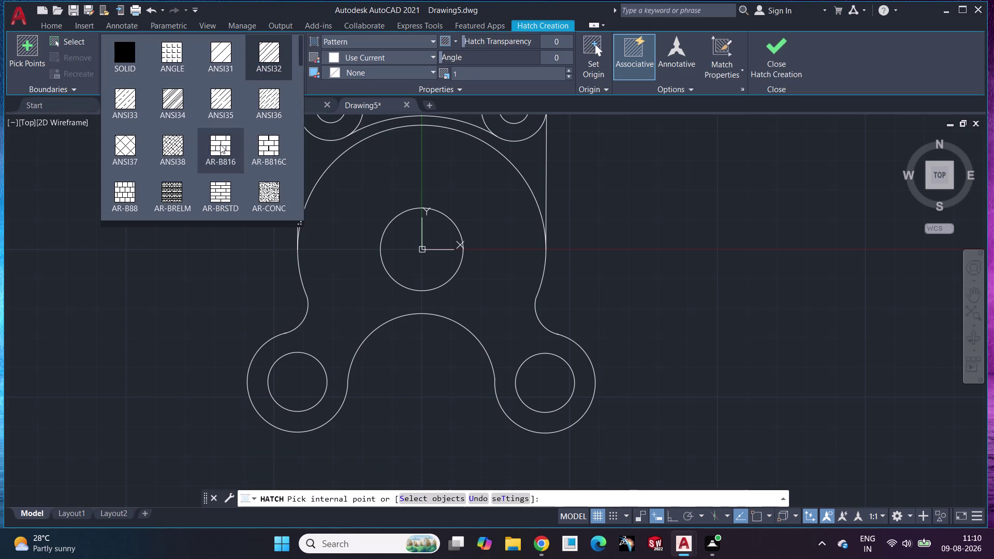
scroll(down, 3)
scroll(down, 3)
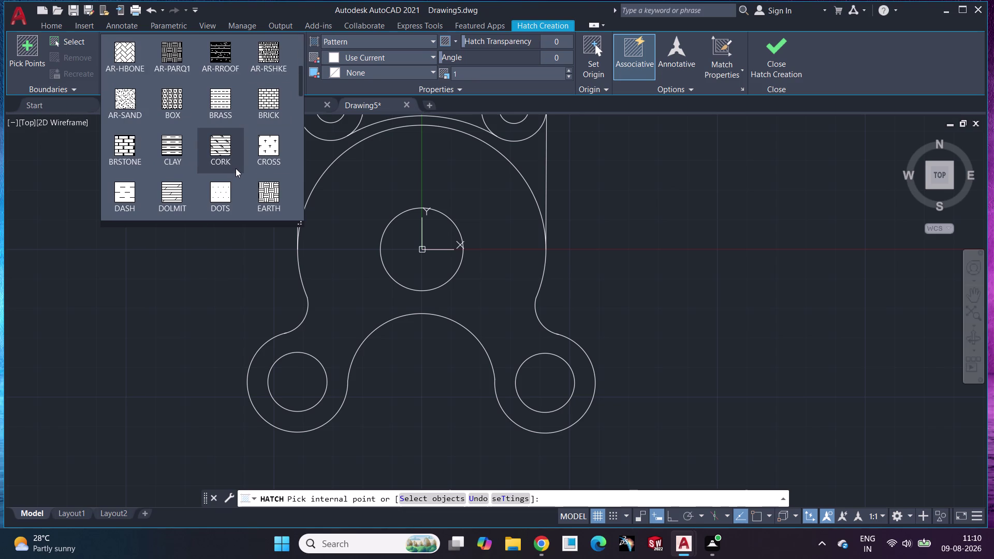
scroll(down, 3)
scroll(down, 3)
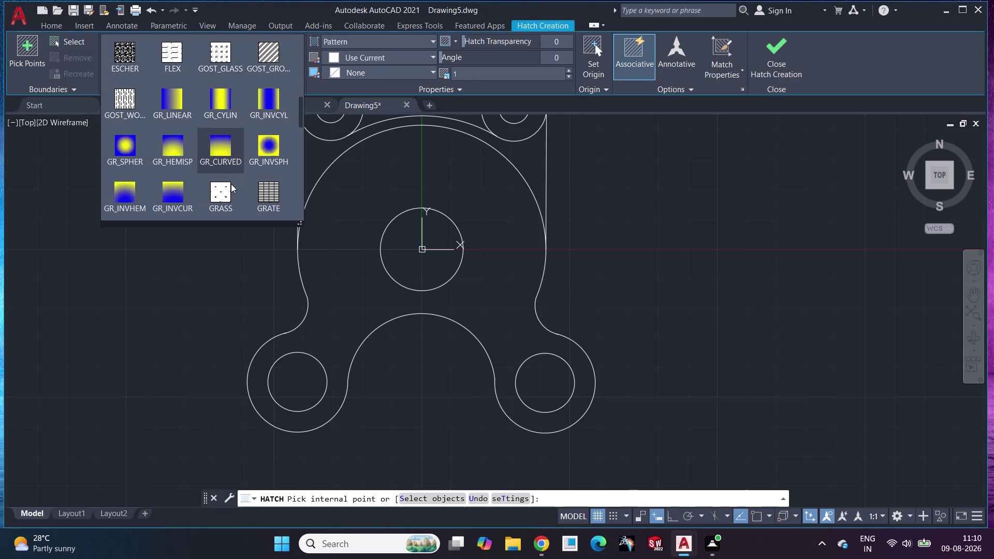
scroll(down, 3)
scroll(down, 3)
scroll(down, 3)
scroll(down, 3)
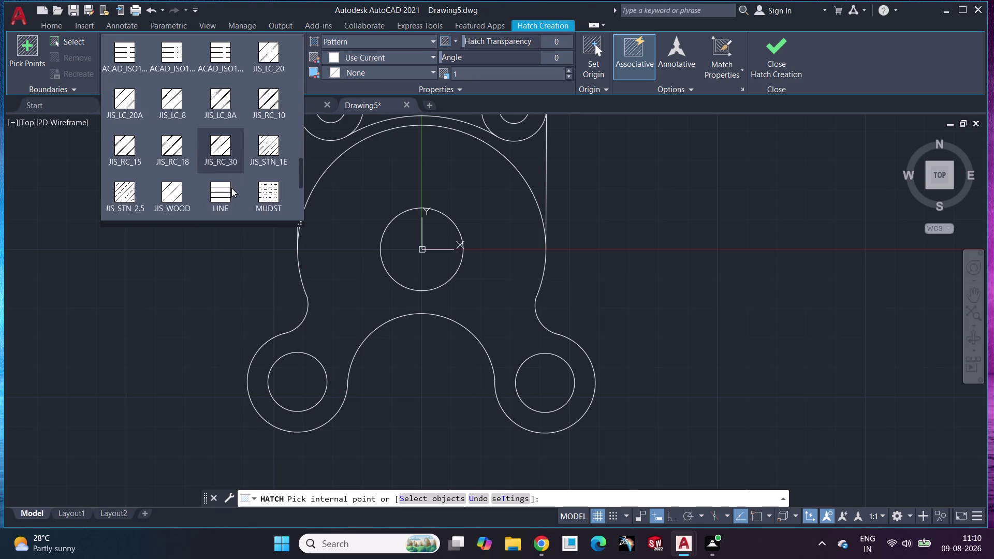
scroll(down, 3)
scroll(down, 3)
scroll(down, 3)
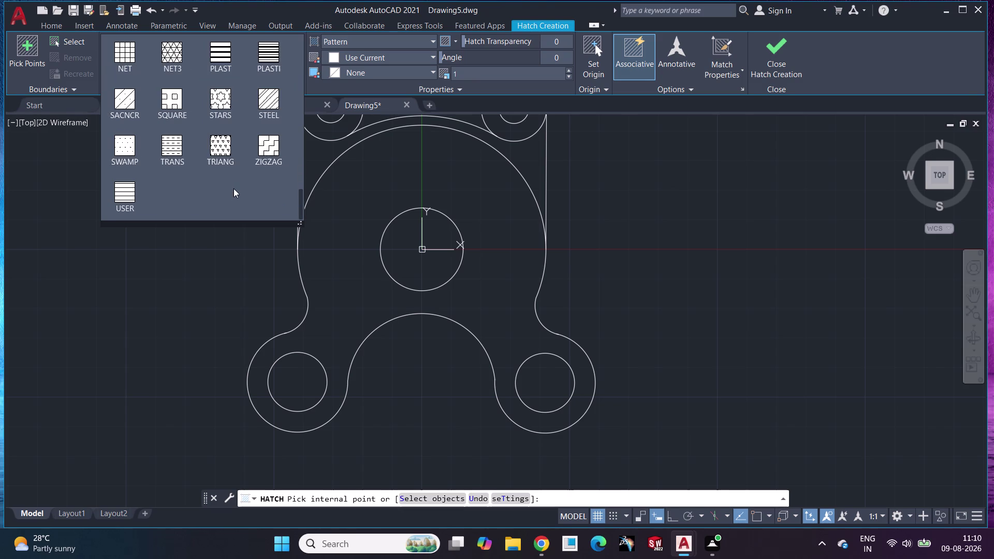
scroll(up, 3)
scroll(down, 3)
scroll(up, 3)
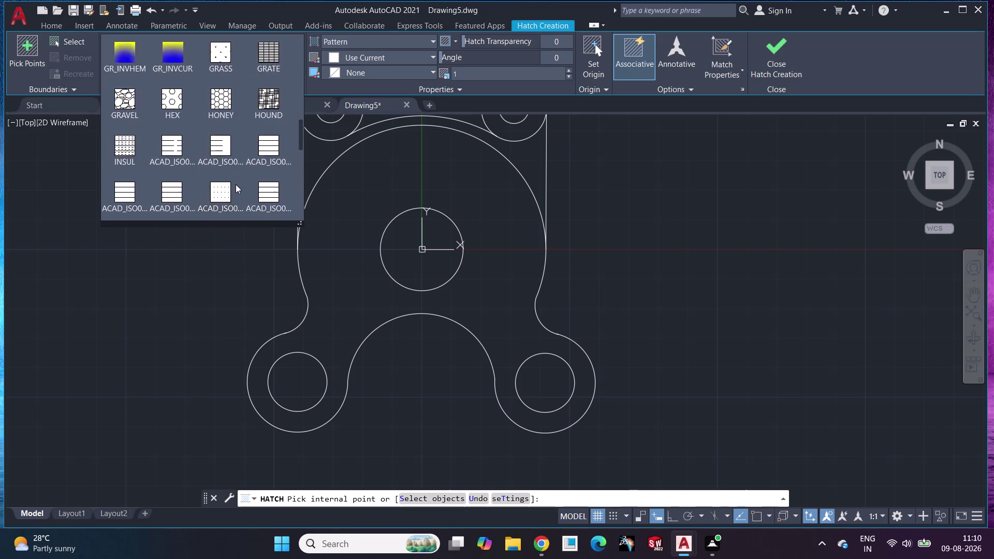
scroll(up, 3)
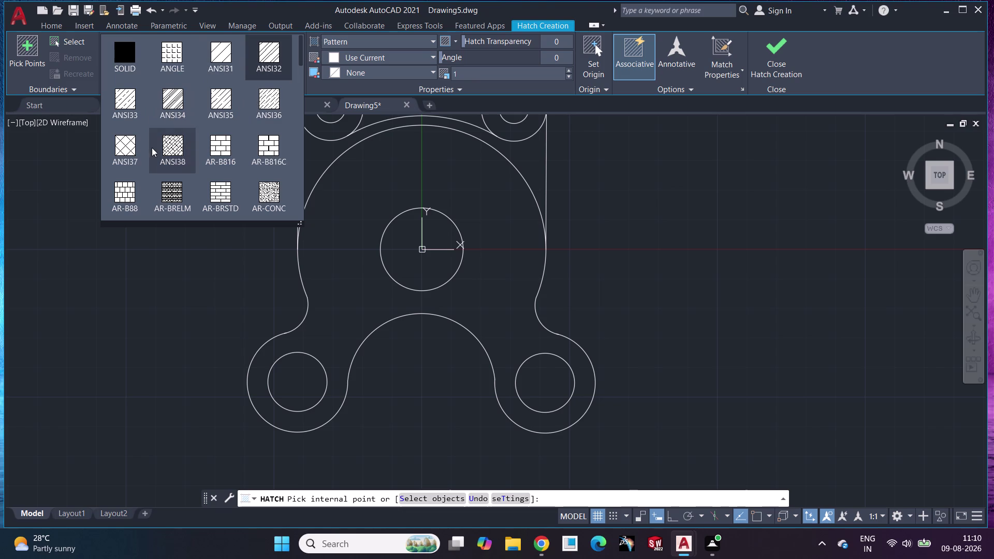
scroll(down, 3)
scroll(down, 3)
scroll(down, 3)
scroll(down, 3)
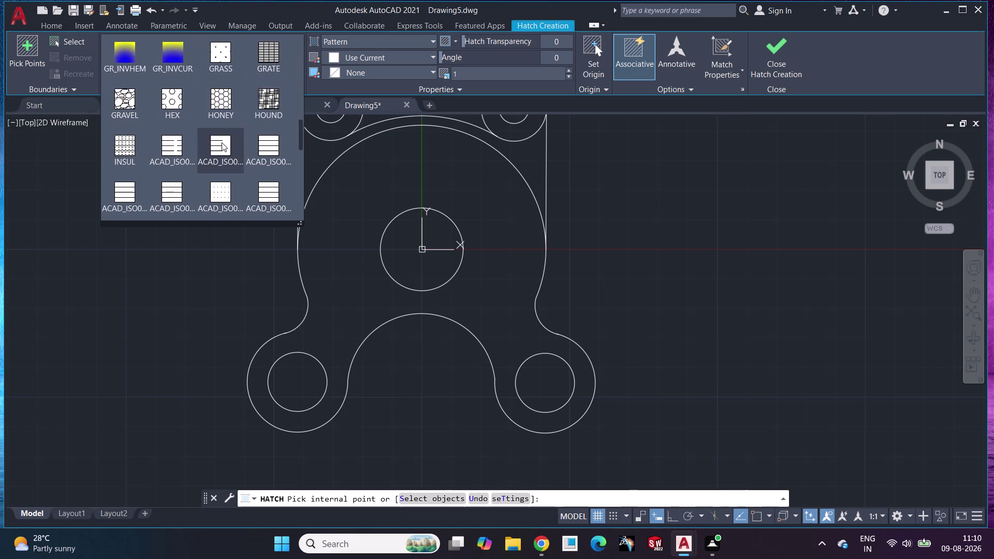
scroll(down, 3)
scroll(up, 3)
scroll(down, 3)
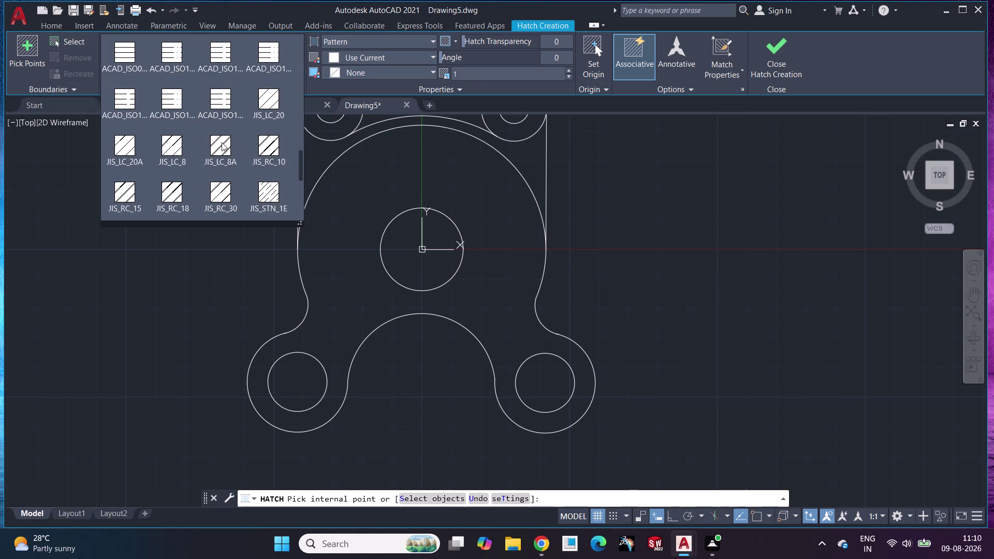
scroll(down, 3)
scroll(down, 3)
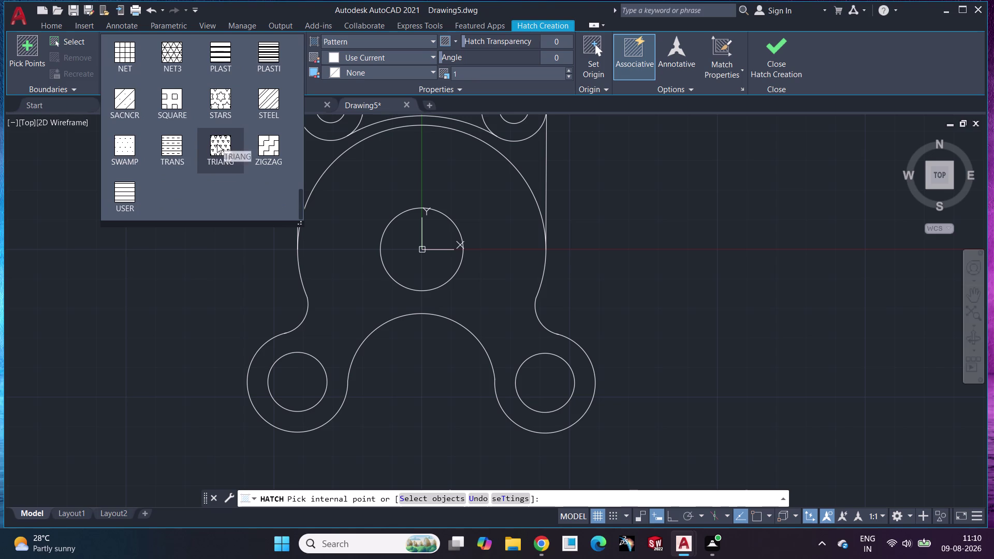
scroll(up, 3)
scroll(up, 3)
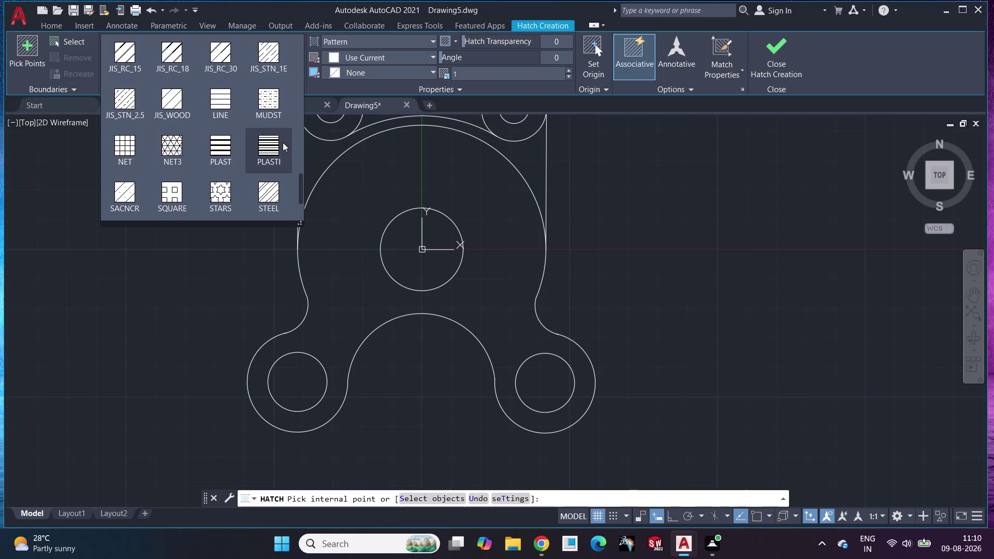
scroll(up, 3)
scroll(up, 3)
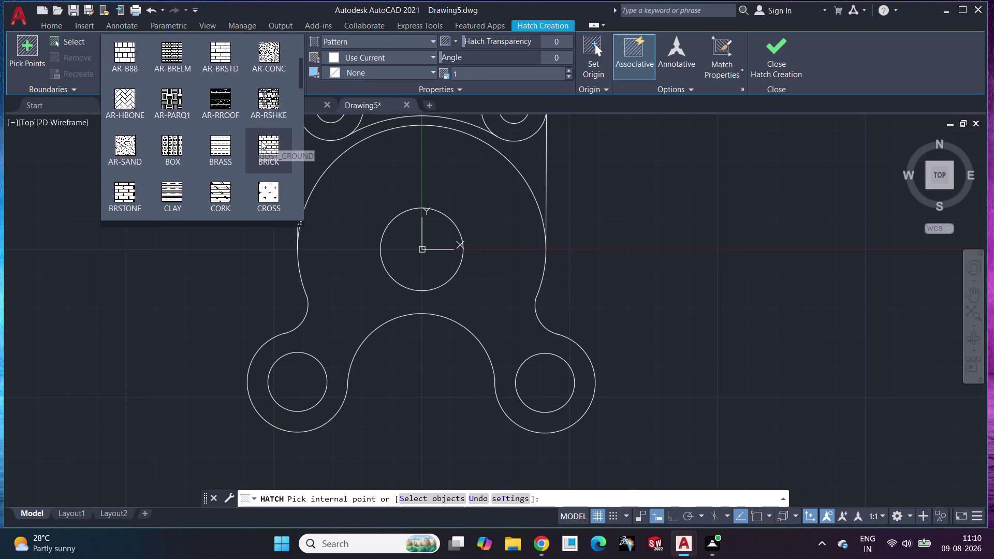
scroll(up, 3)
scroll(up, 3)
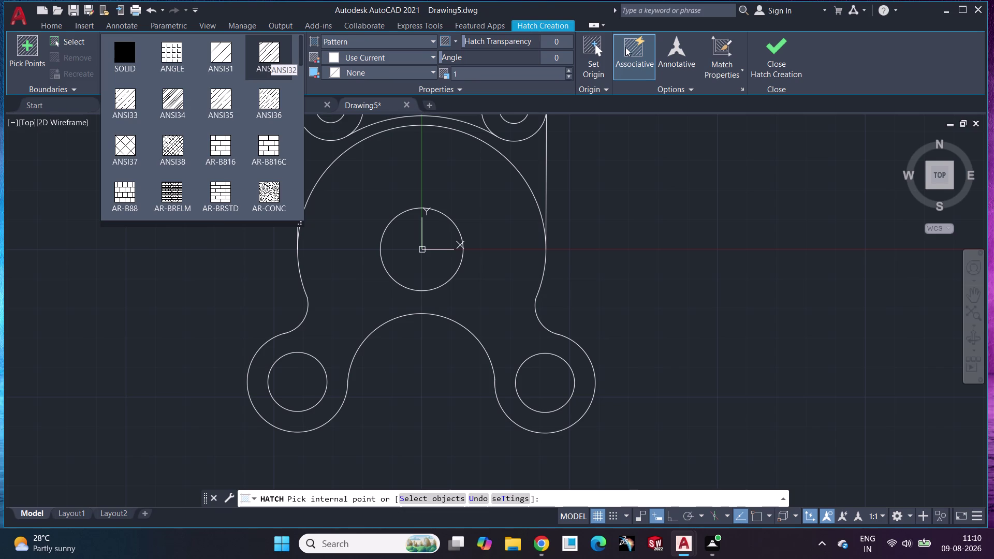
right_click(626, 47)
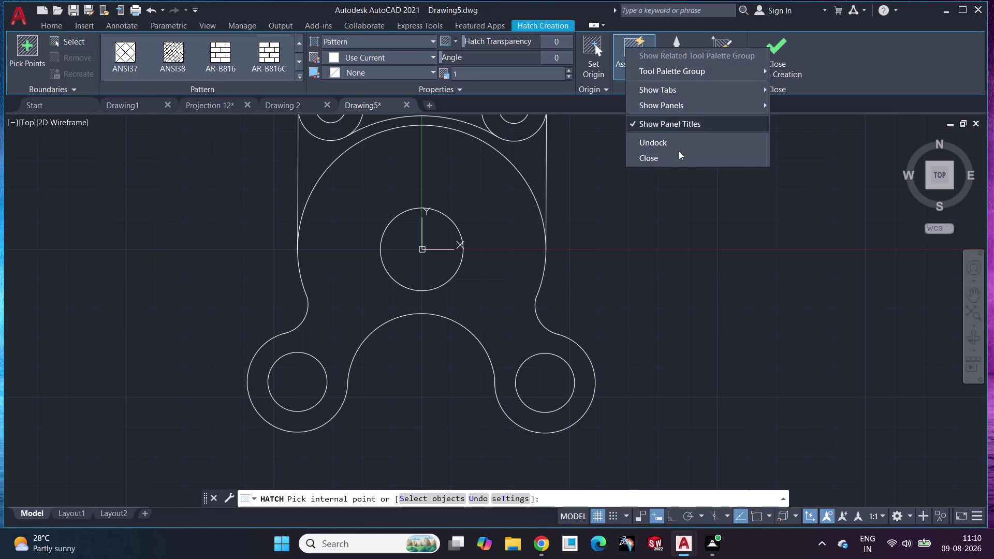
click(690, 183)
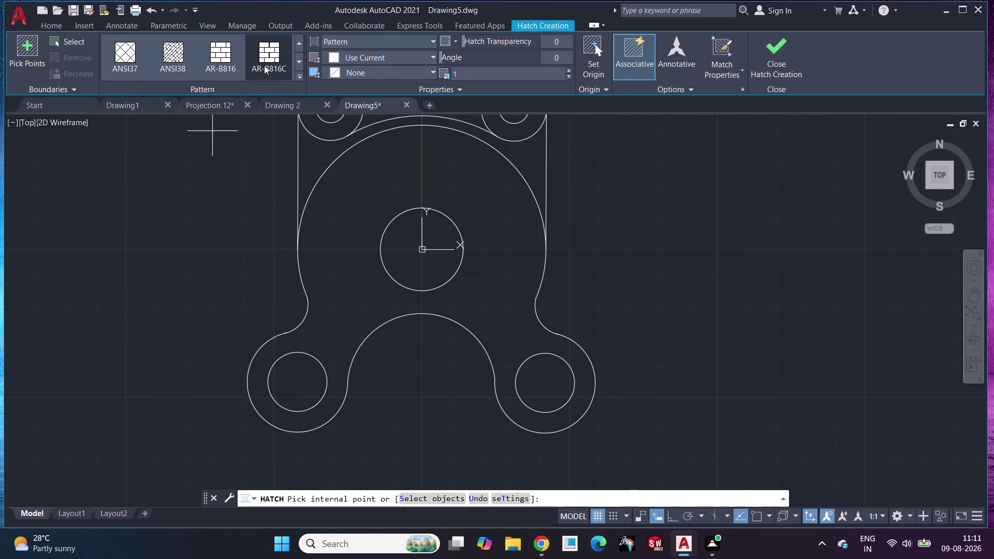
Choose the ANSI31 diagonal-line pattern and pick the bracket region to fill.
click(299, 48)
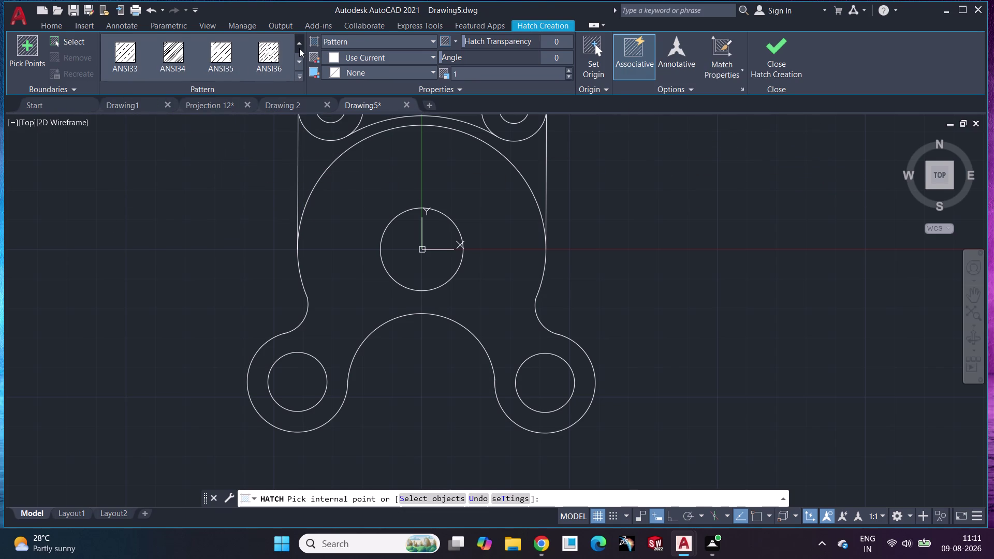
double_click(300, 48)
click(217, 62)
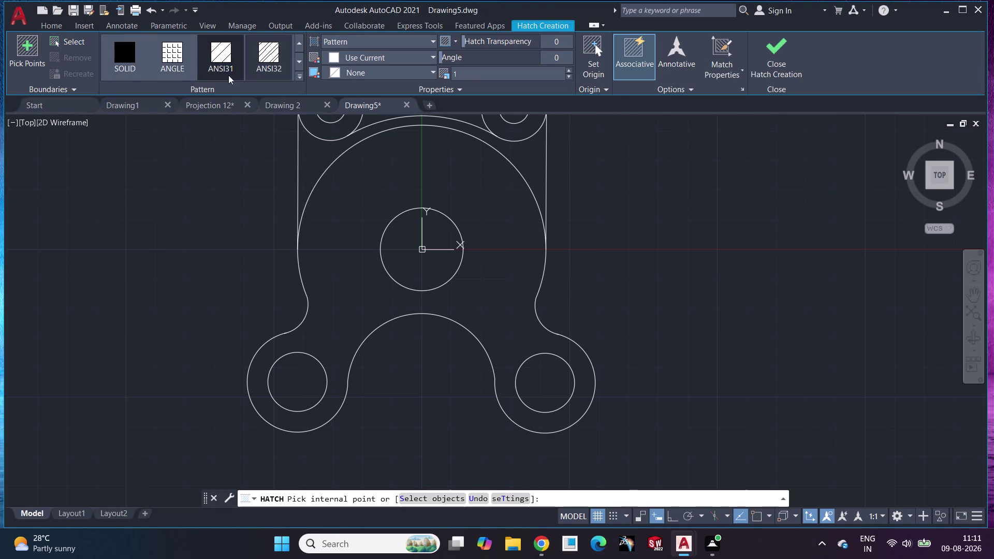
click(398, 180)
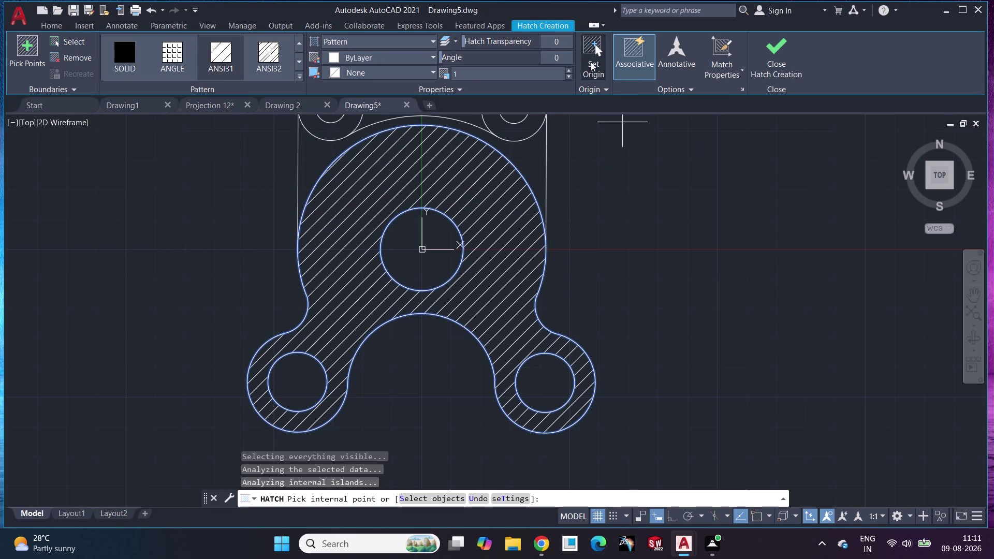
Adjust hatch origin options, dismiss boundary error messages, and close Hatch Creation.
click(607, 88)
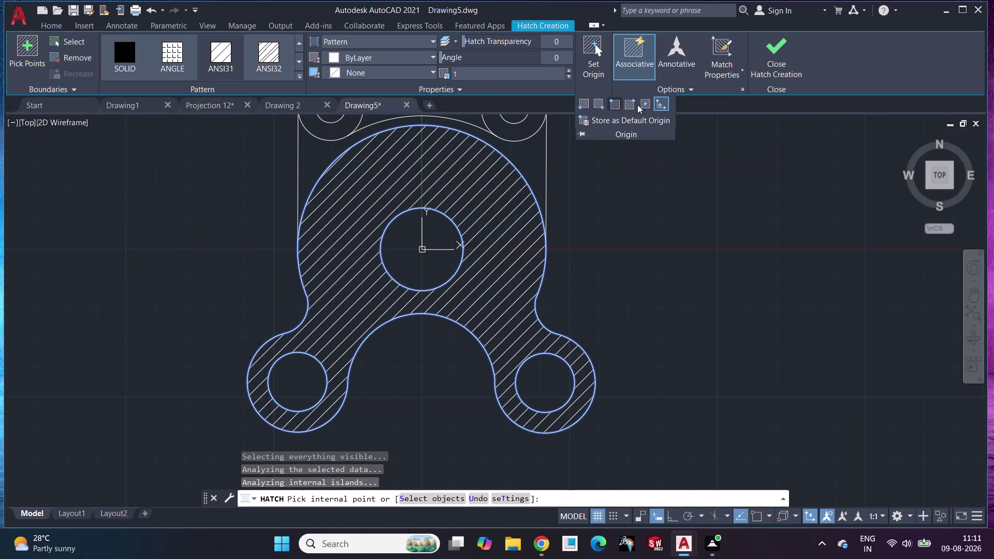
click(624, 154)
click(627, 185)
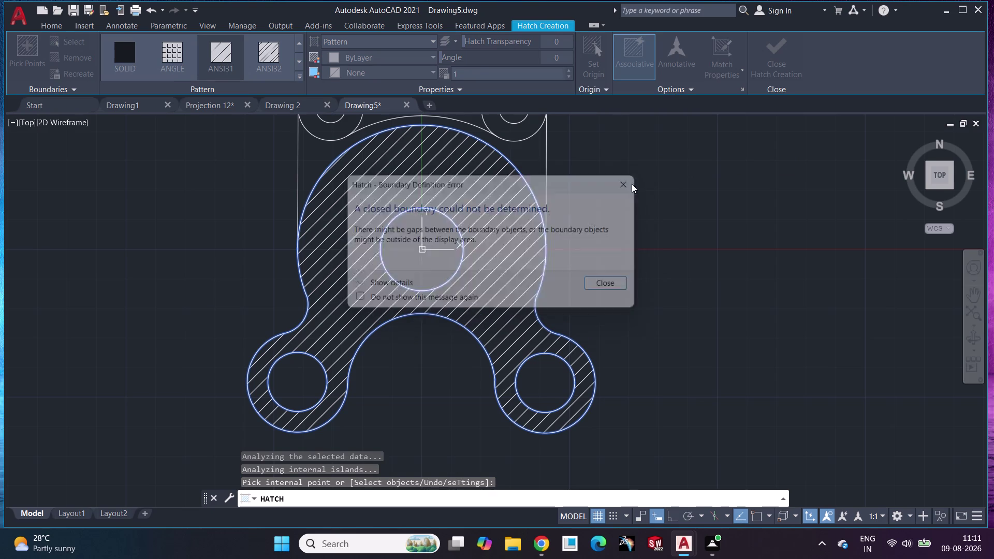
click(676, 89)
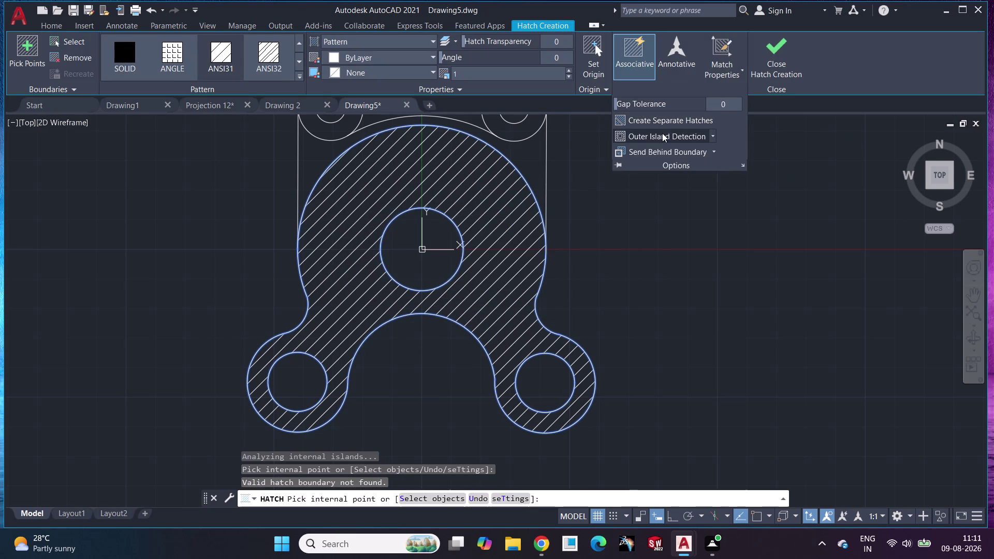
click(657, 191)
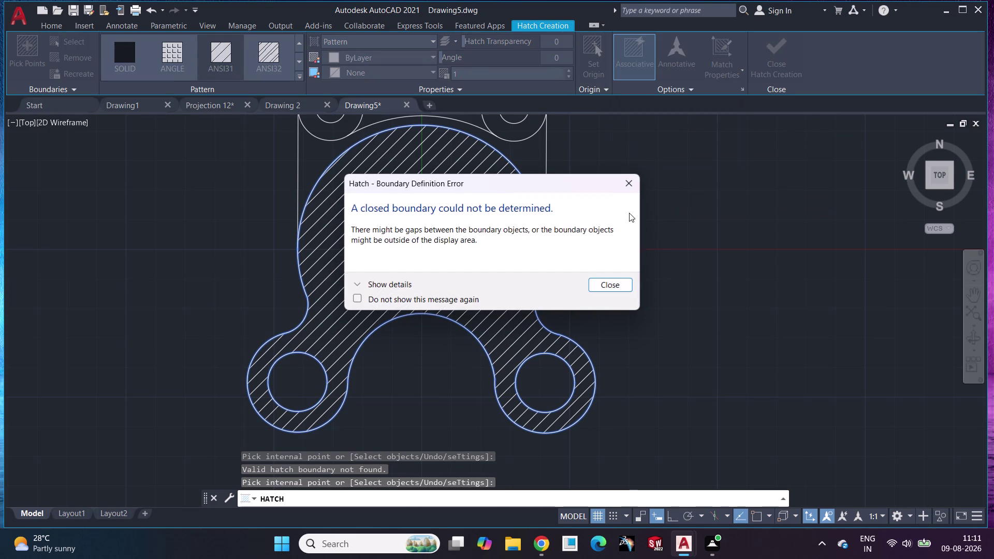
click(625, 187)
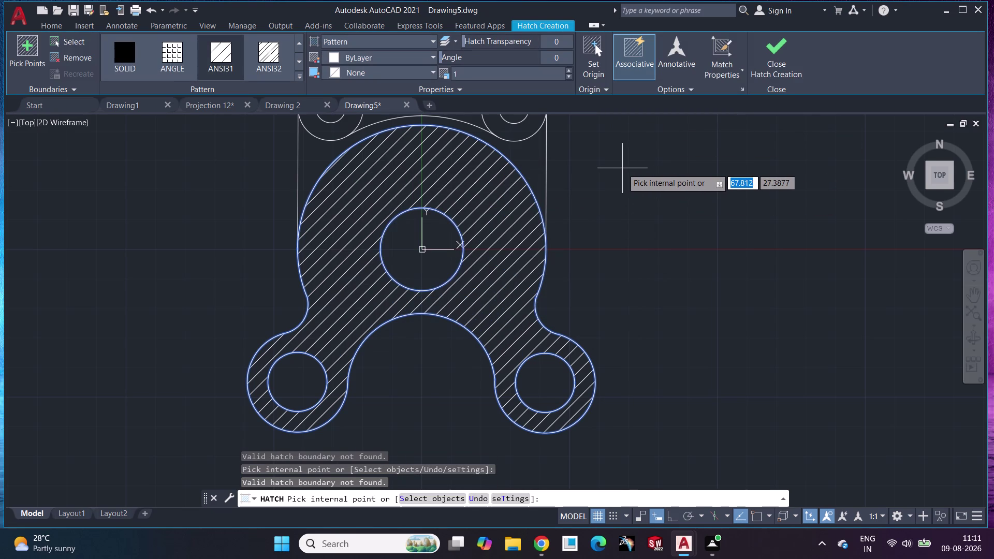
click(745, 64)
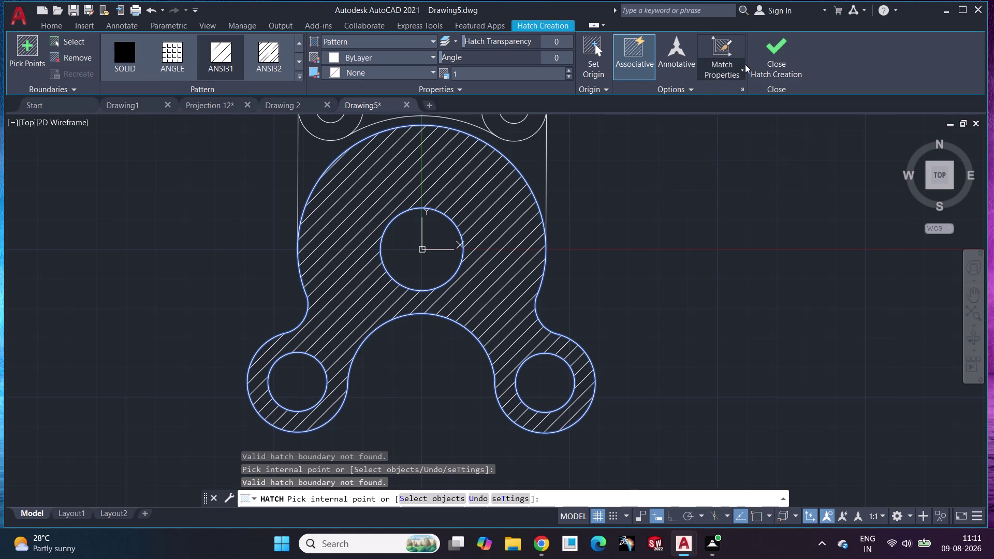
click(729, 127)
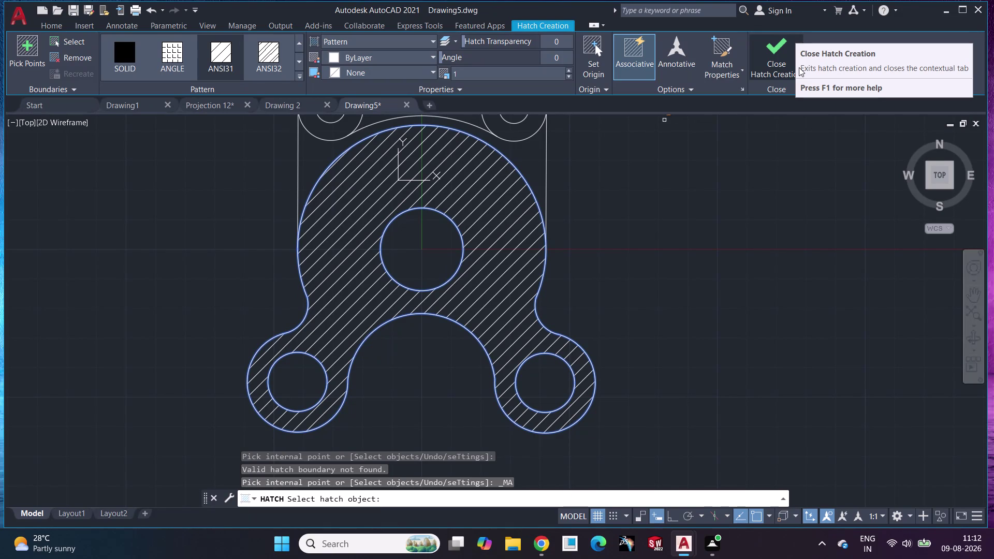
scroll(down, 3)
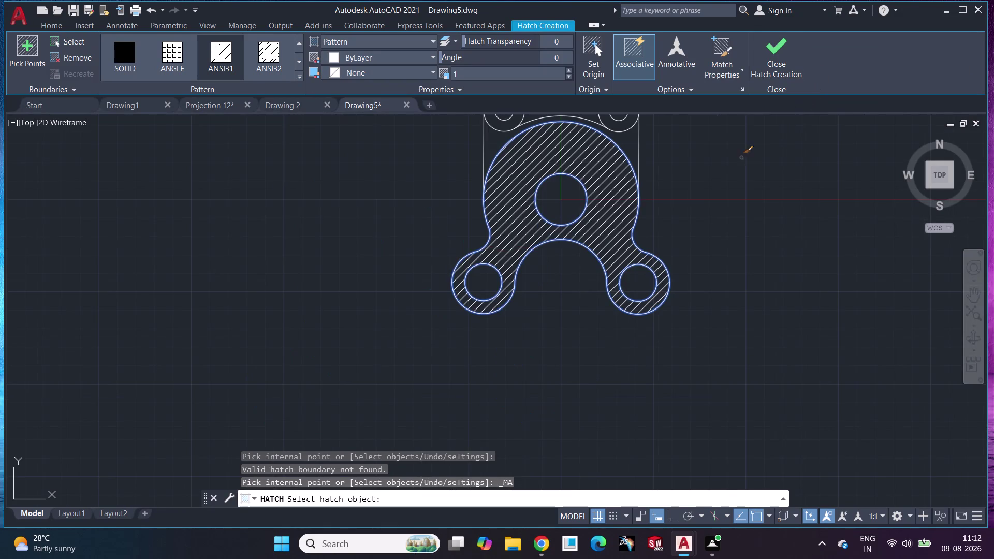
scroll(up, 3)
click(777, 66)
Fit the whole hatched bracket in view and start the Dimension command.
middle_drag(702, 173, 659, 222)
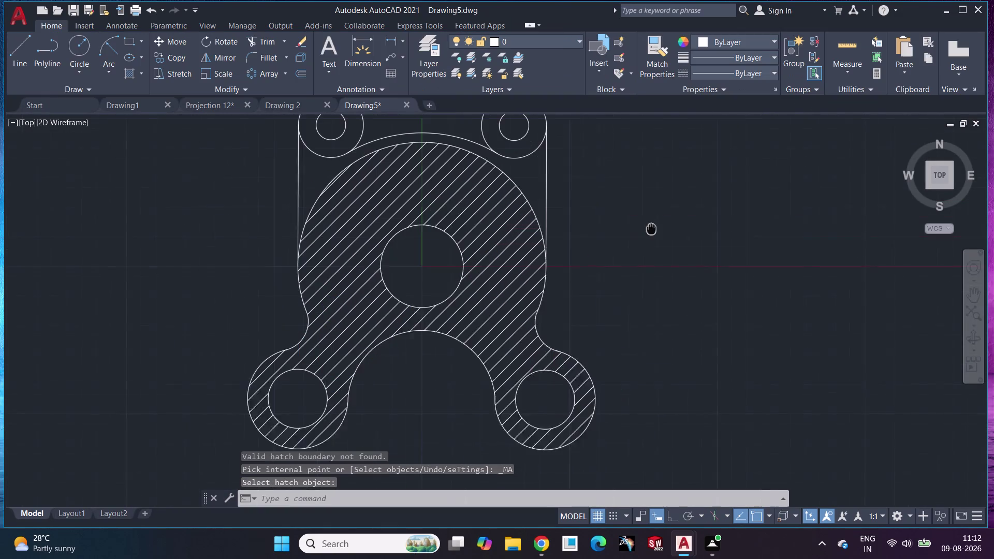
middle_drag(659, 222, 625, 254)
scroll(up, 3)
scroll(down, 3)
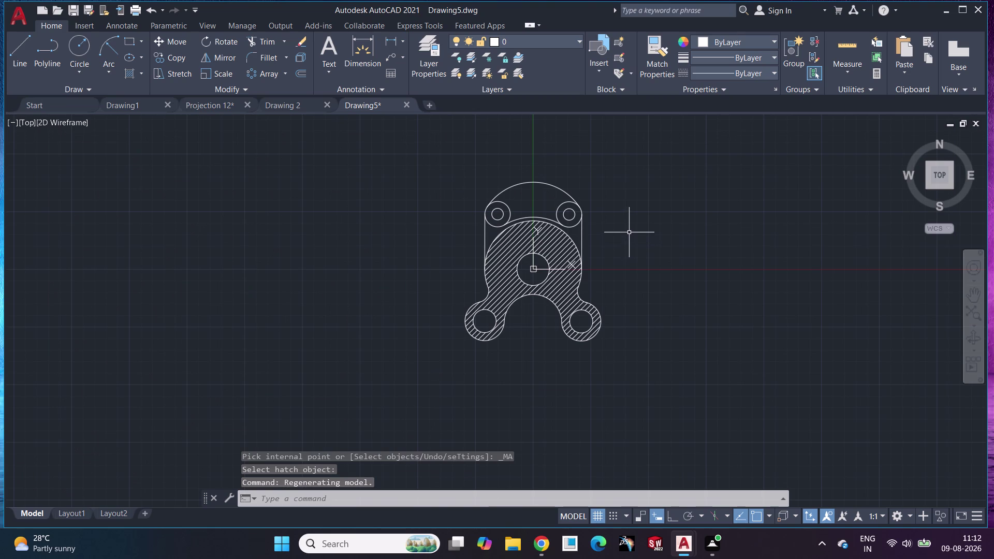
scroll(up, 3)
click(362, 47)
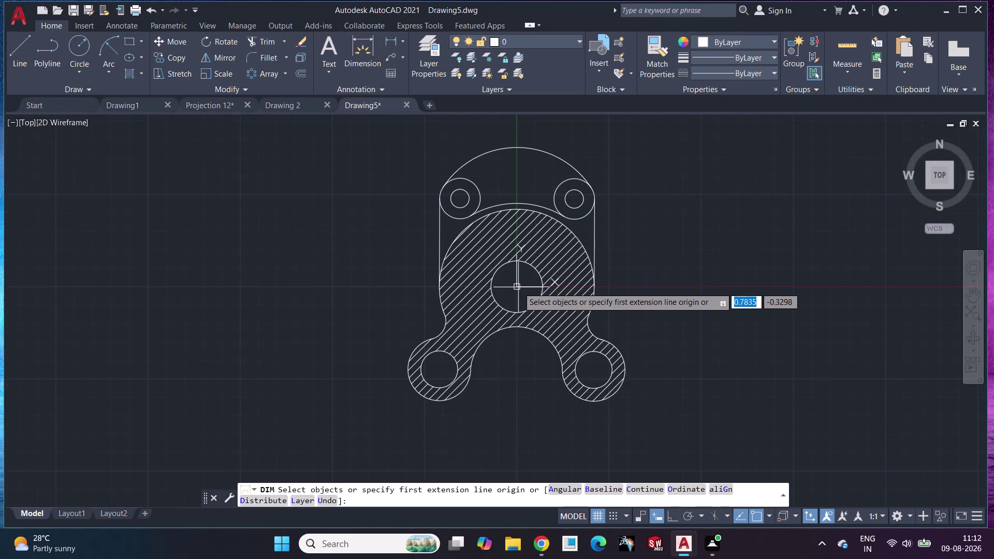
click(393, 37)
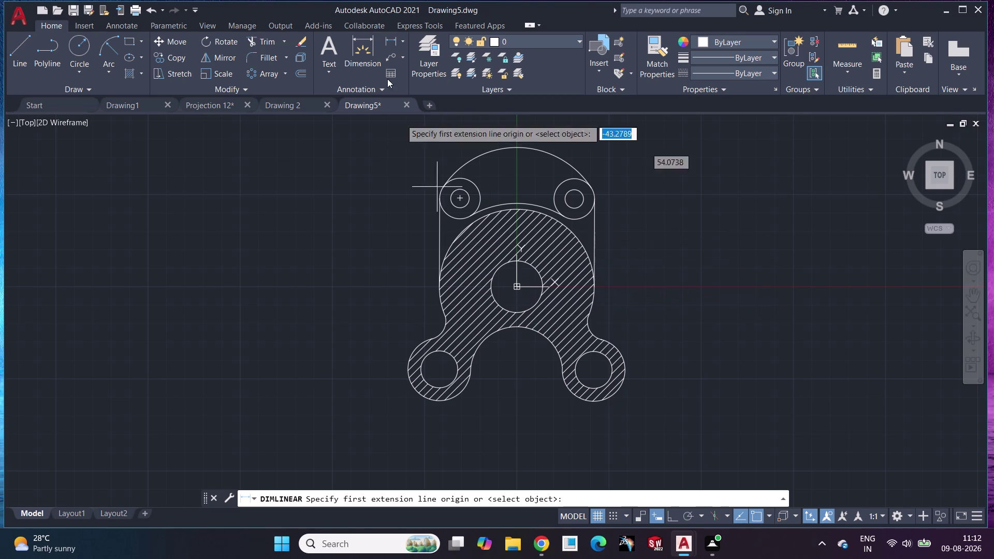
Add the R50 radius dimension to the large top arc.
click(373, 47)
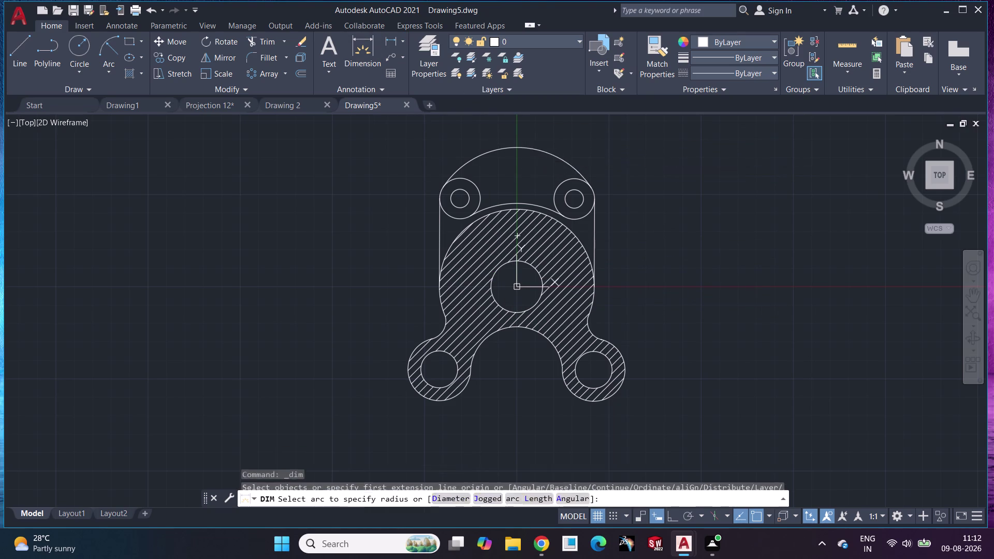
click(540, 150)
click(562, 129)
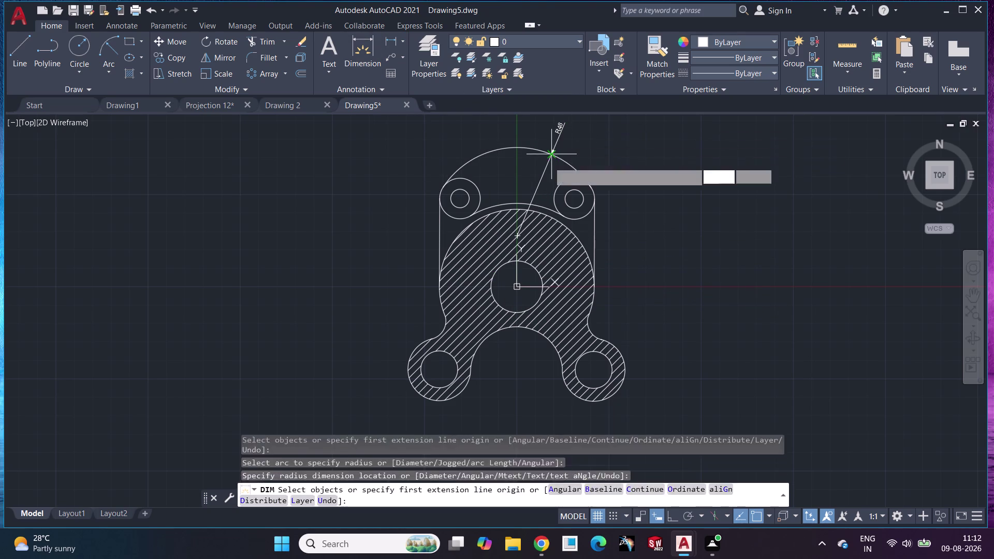
scroll(up, 3)
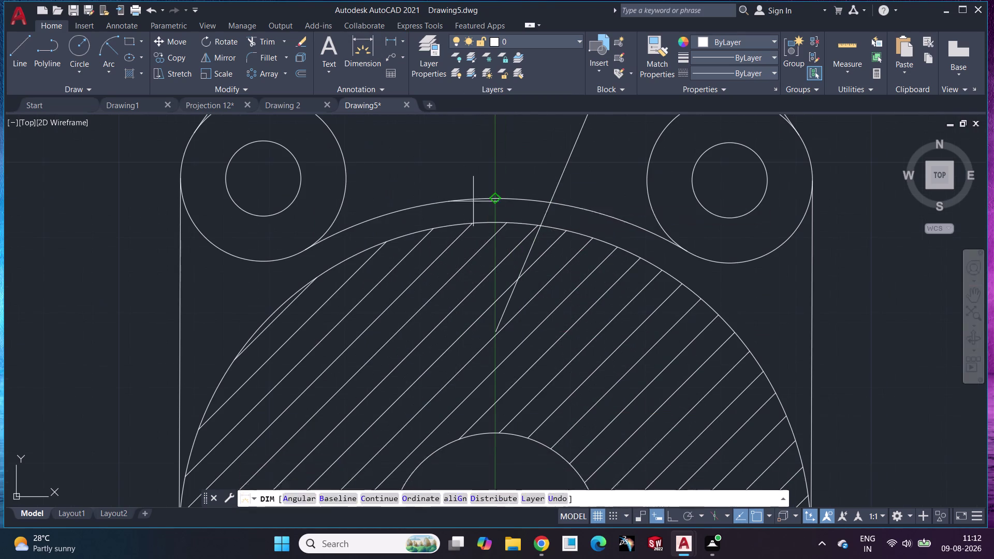
click(411, 206)
click(420, 172)
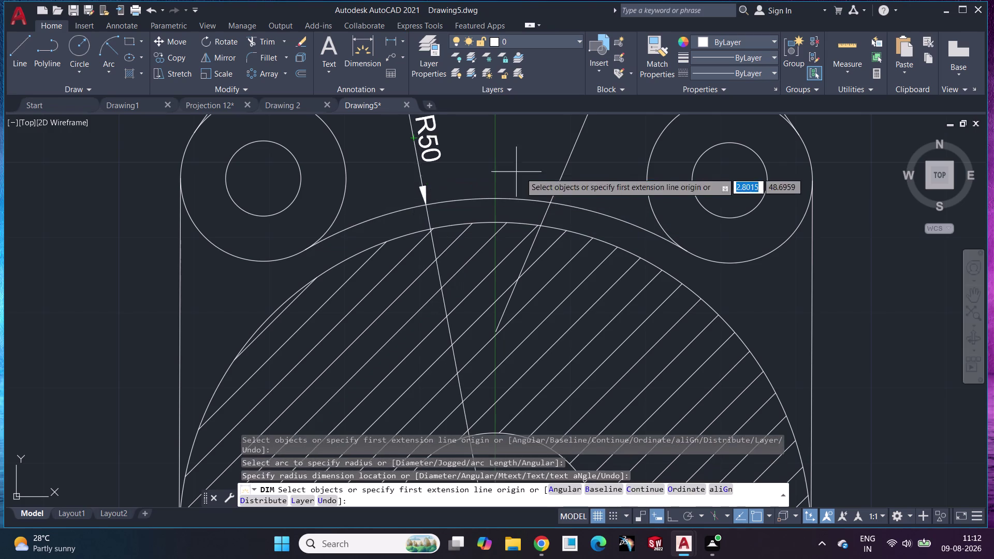
scroll(down, 3)
middle_drag(807, 232, 662, 169)
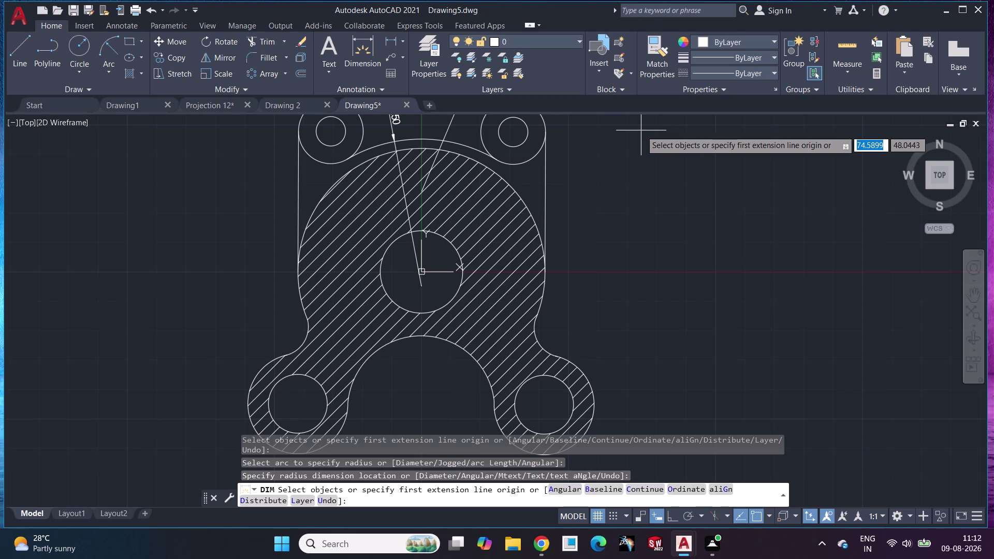
Dimension the central hole Ø28 and the lower right hole Ø20.
click(456, 296)
click(660, 256)
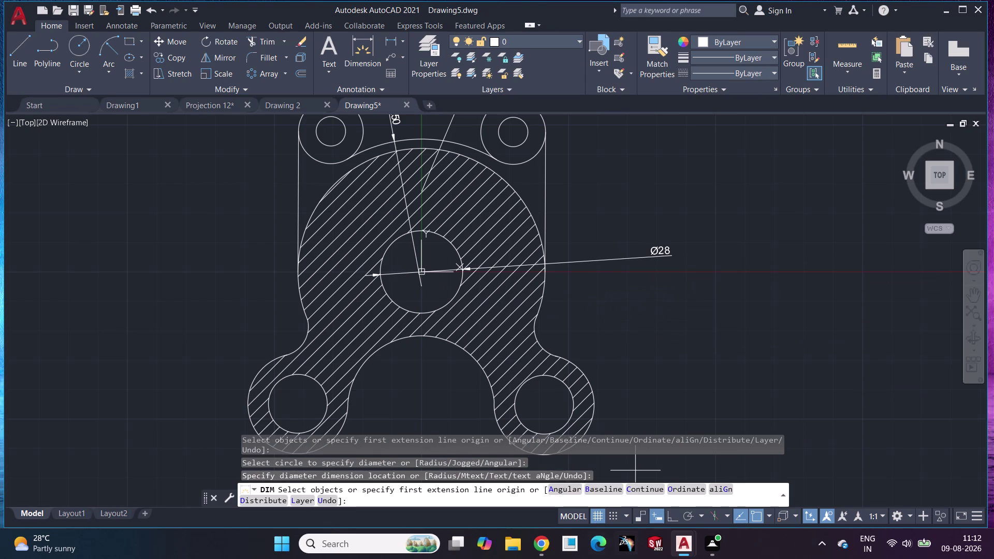
click(567, 391)
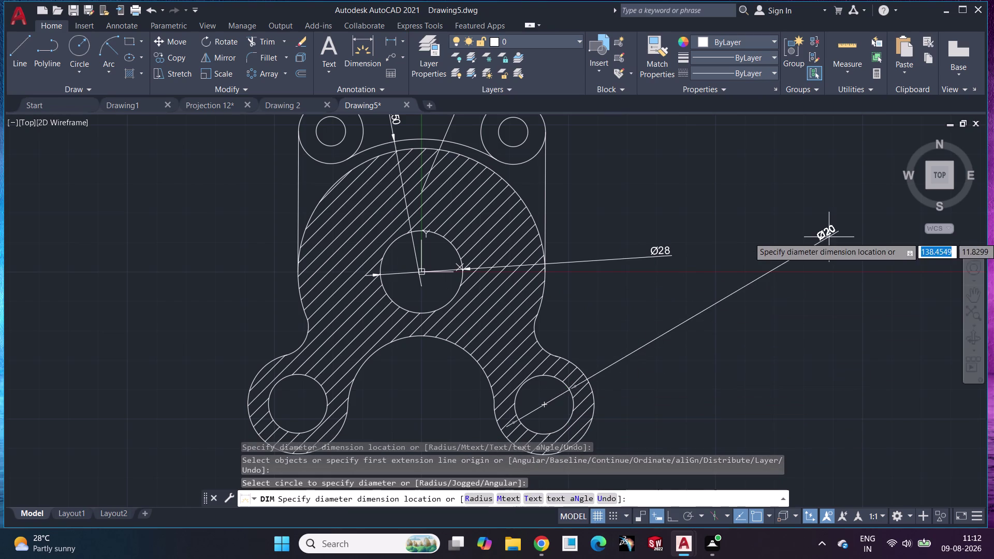
click(829, 237)
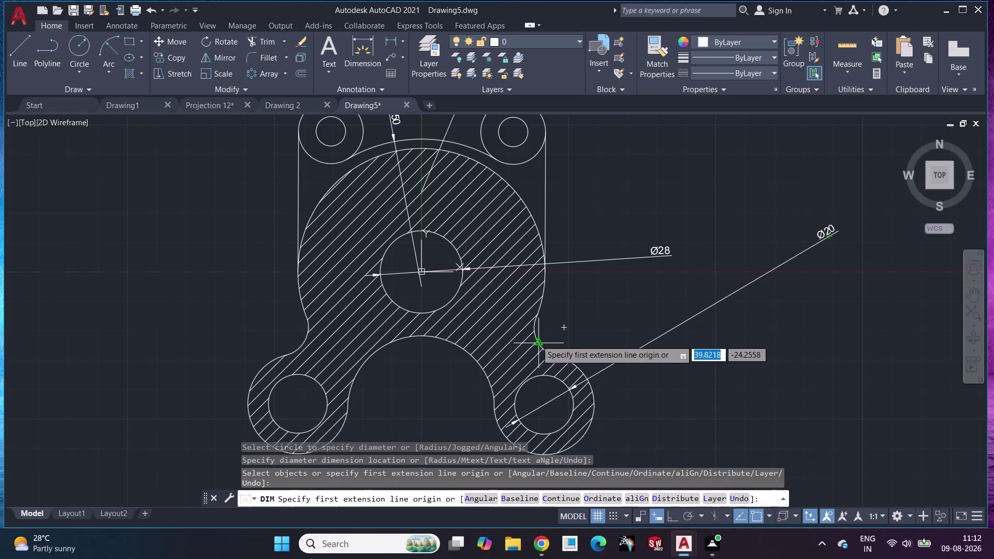
Add R17 to the lower right lobe arc and R42 to the large hatched circle.
scroll(up, 3)
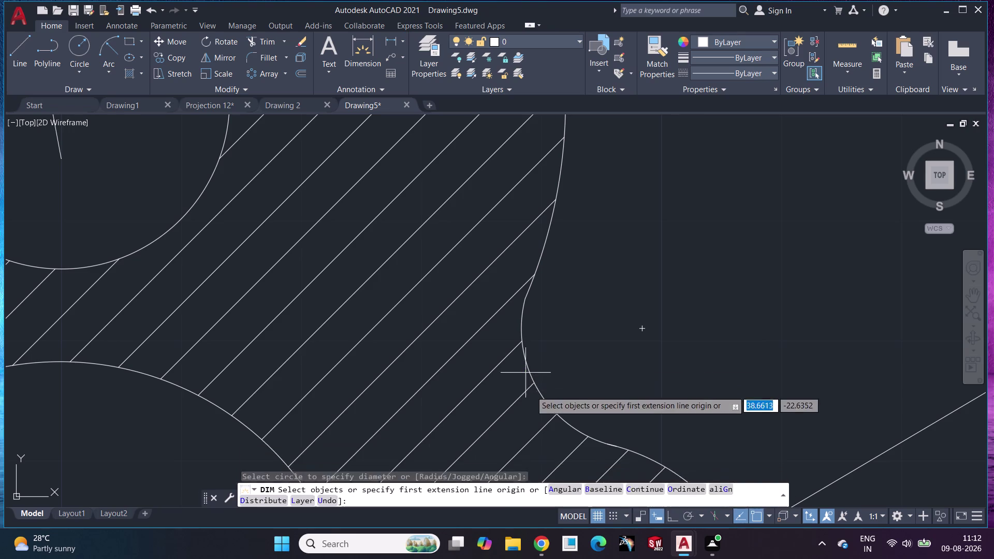
scroll(down, 3)
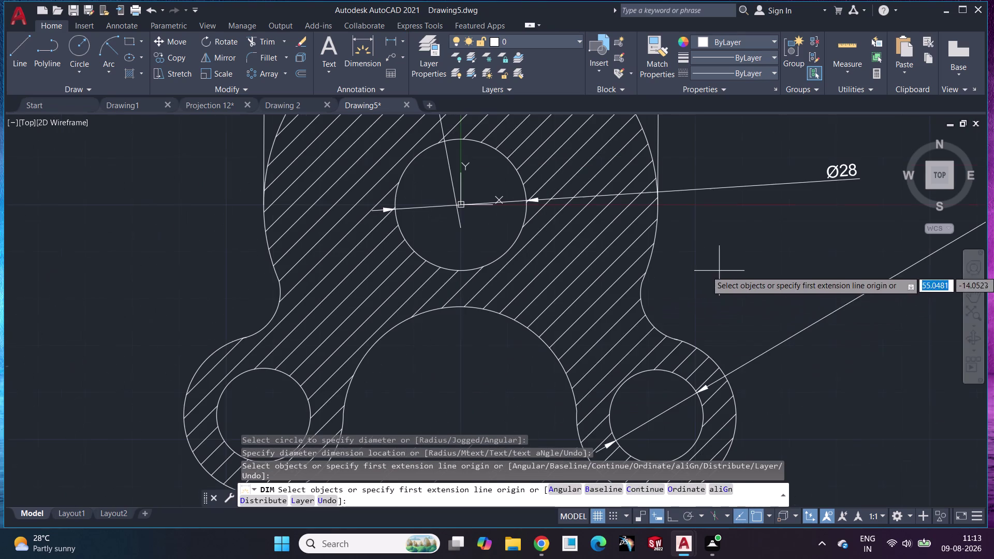
middle_drag(703, 297, 679, 192)
scroll(down, 3)
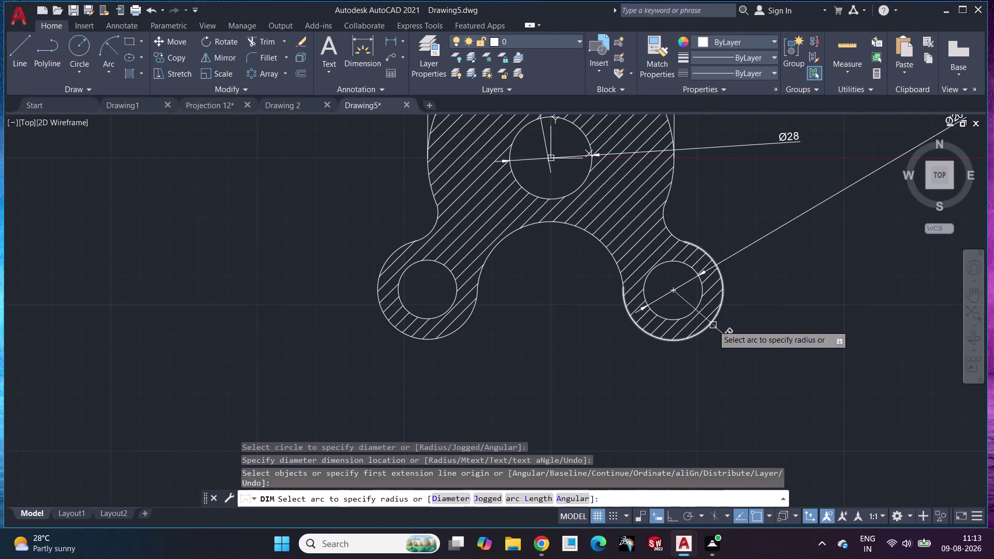
click(713, 325)
click(532, 370)
scroll(down, 3)
scroll(up, 3)
scroll(down, 3)
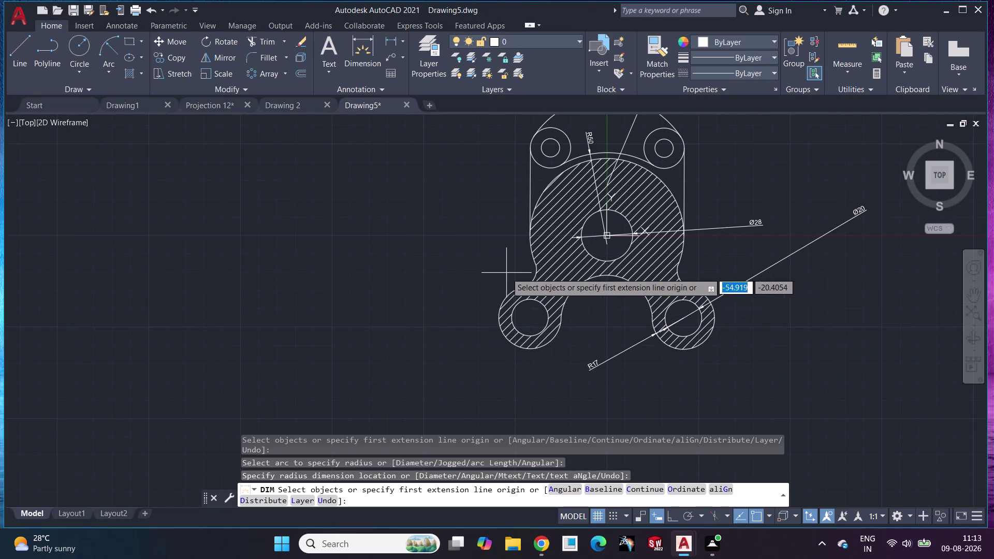
click(561, 171)
click(413, 218)
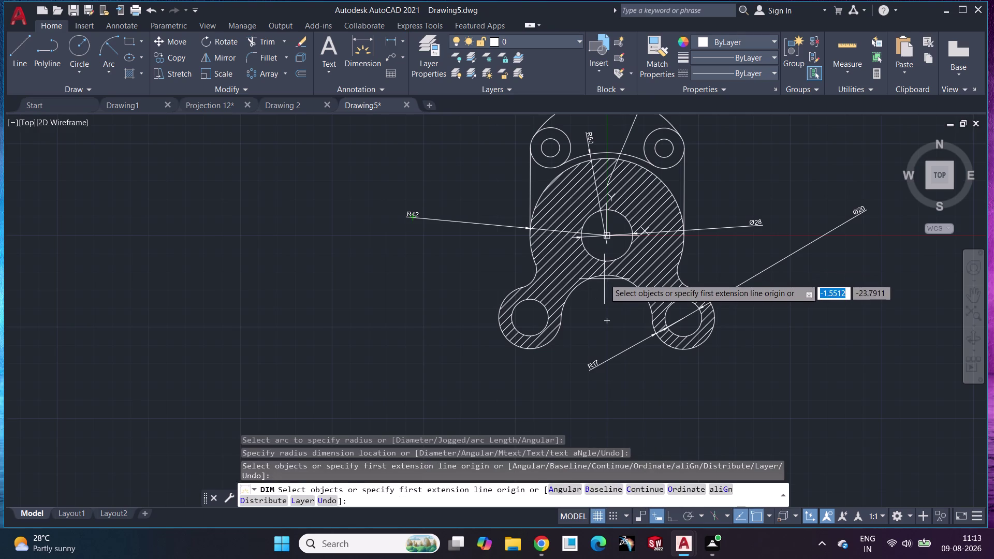
Add an R25 radius dimension to the inner arch between the two lower lobes.
click(362, 45)
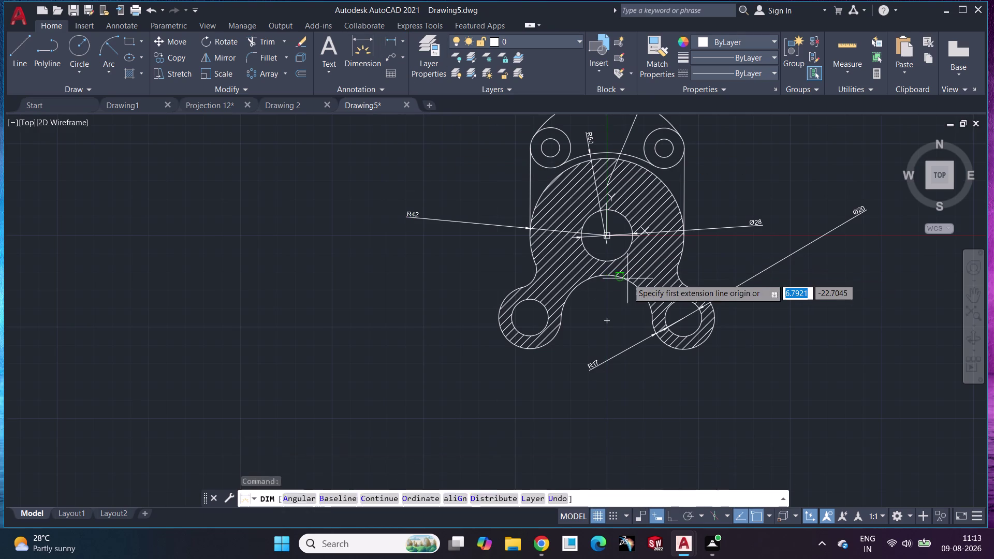
click(629, 285)
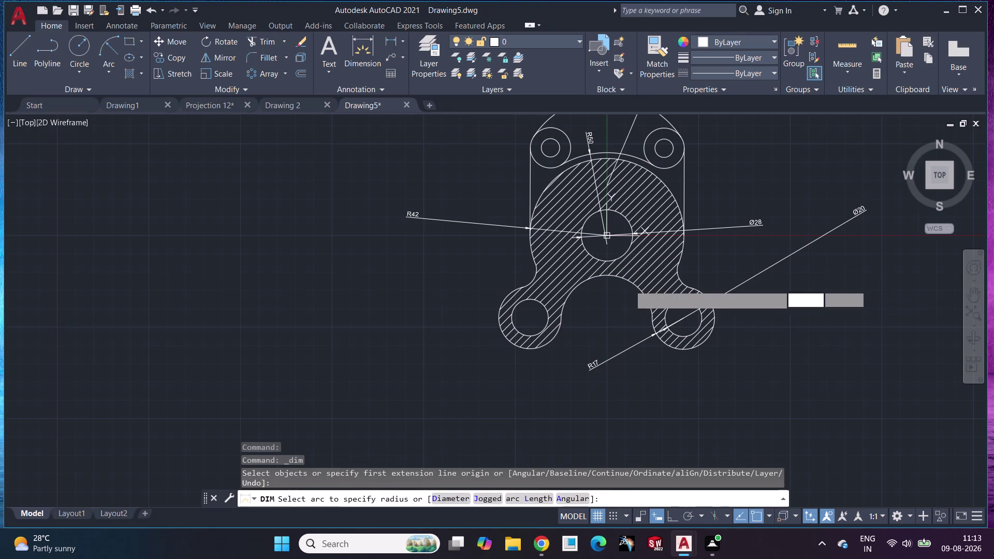
click(593, 291)
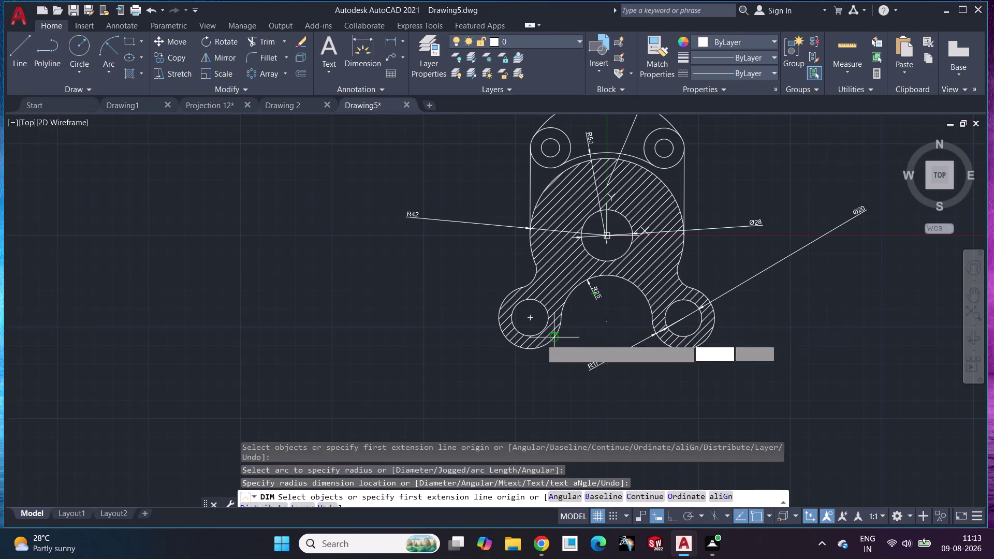
click(383, 38)
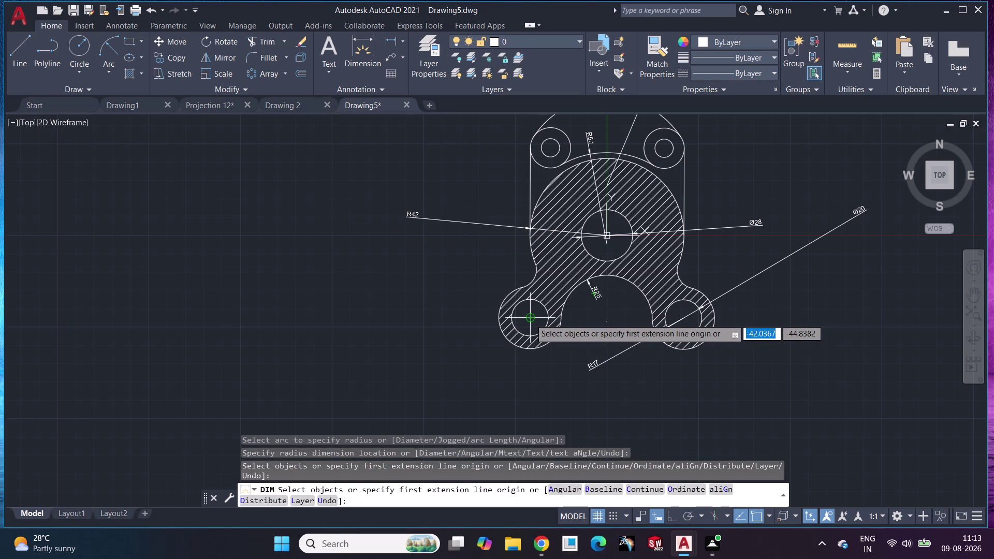
Begin a centre-to-centre dimension between the two lower holes, cancel it, and zoom closer.
click(529, 319)
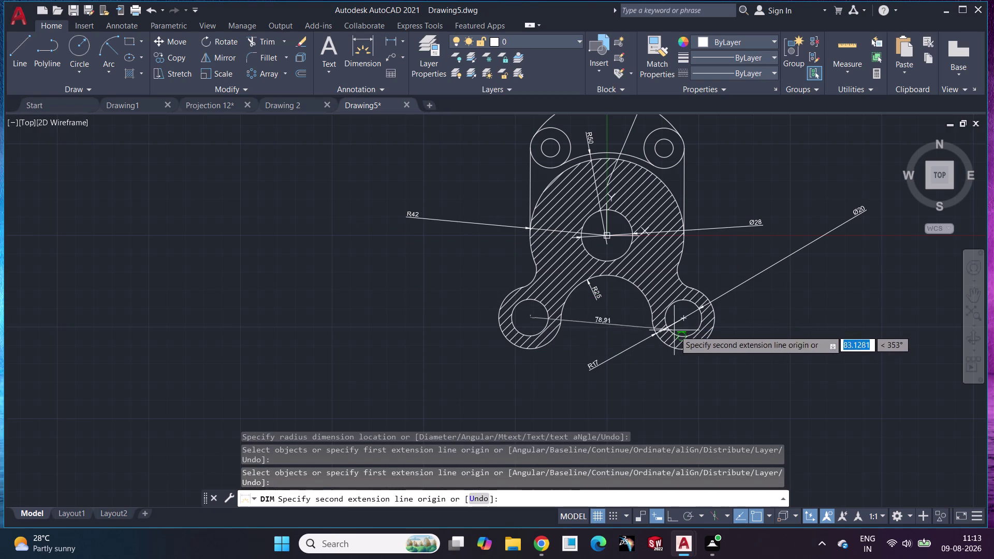
click(682, 319)
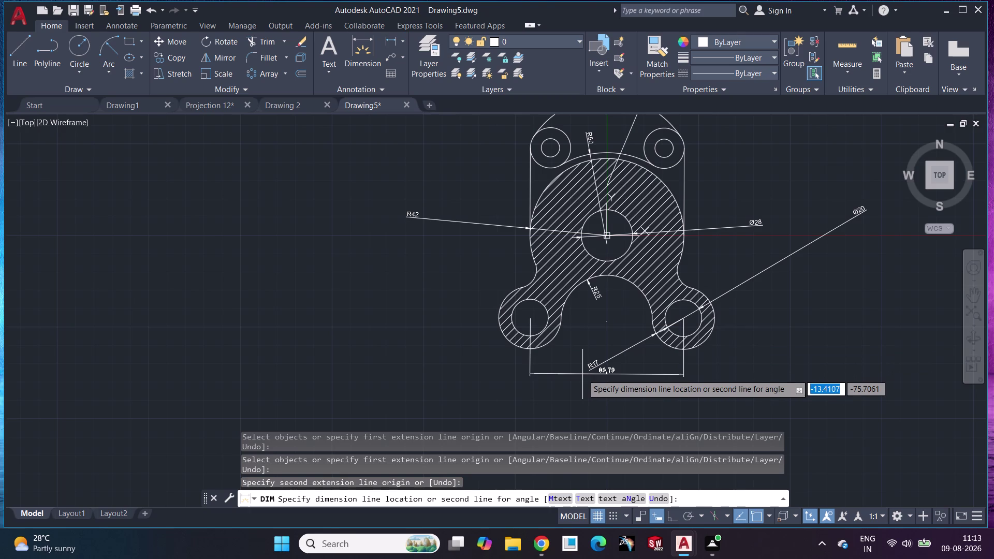
key(Escape)
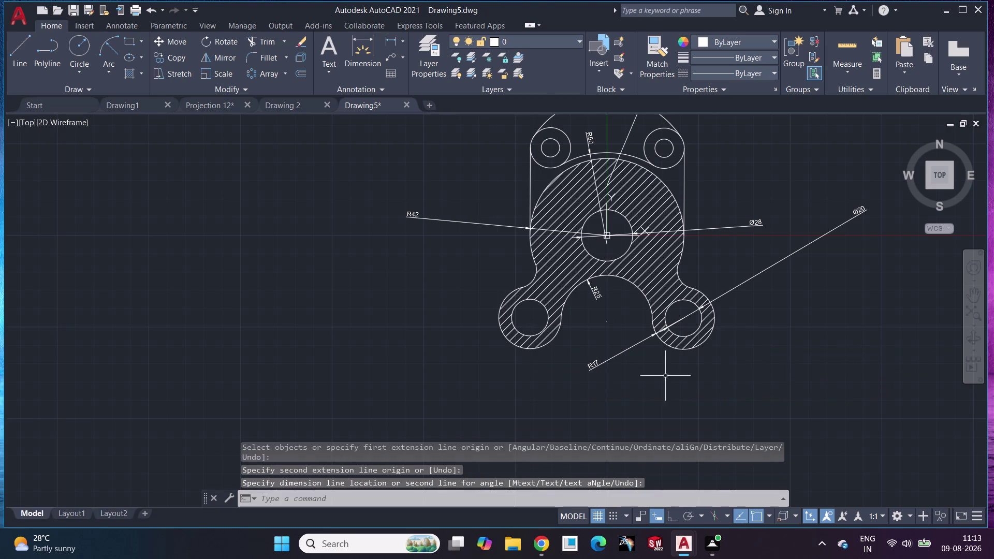
scroll(up, 3)
middle_drag(633, 361, 634, 401)
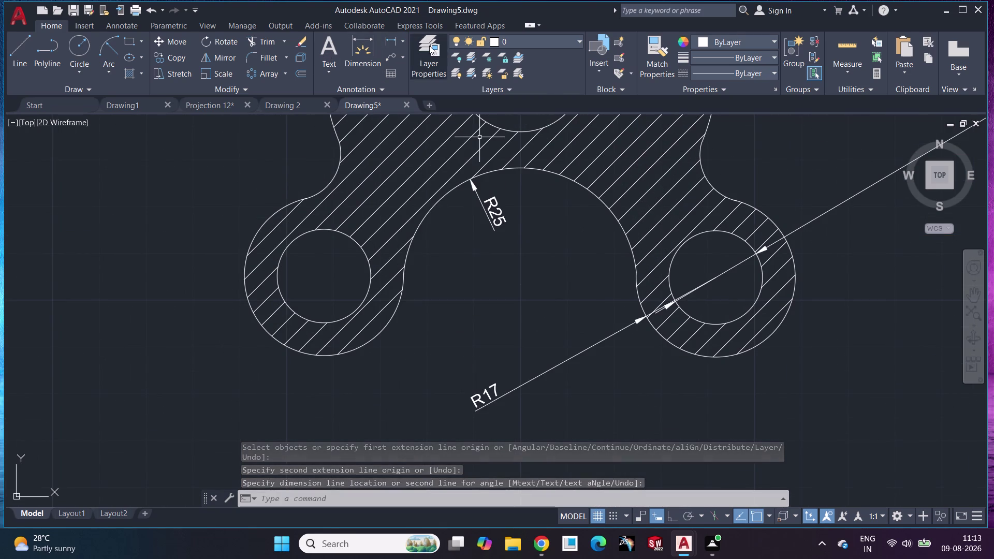
click(392, 44)
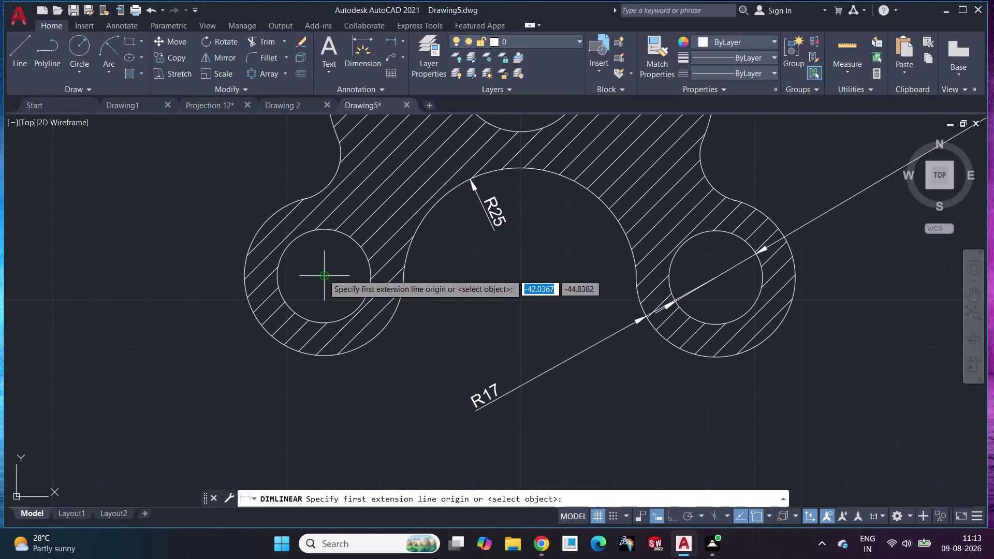
click(323, 275)
click(717, 277)
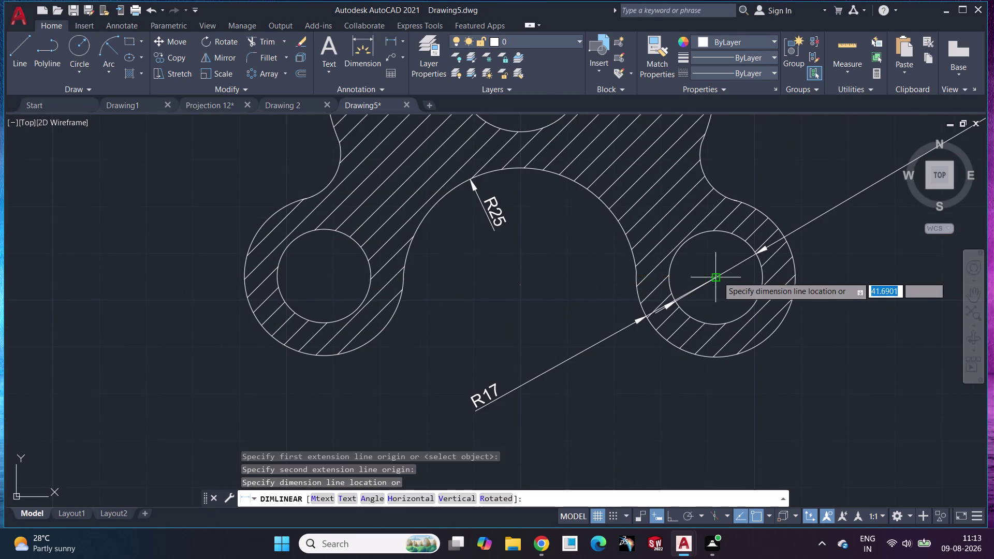
click(540, 440)
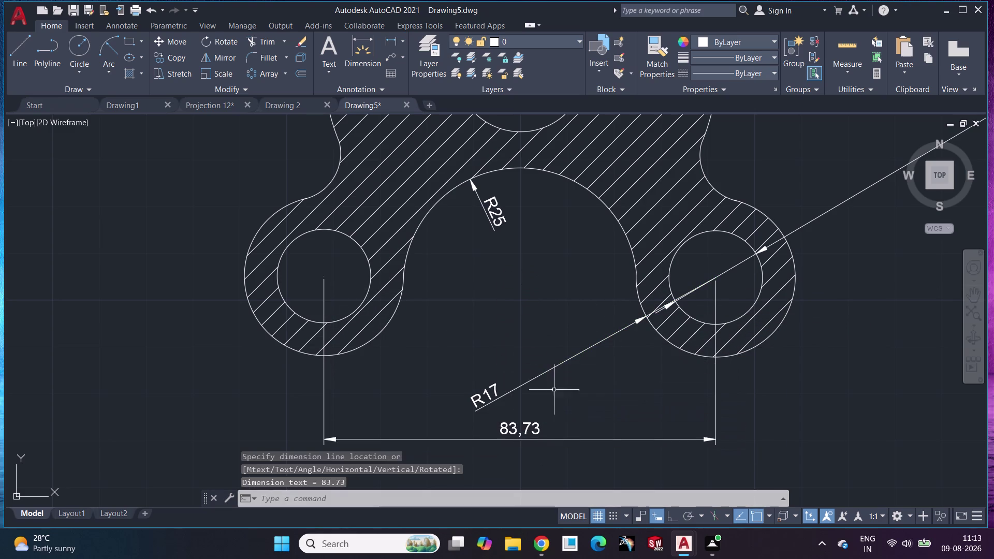
scroll(down, 3)
middle_drag(460, 288, 461, 355)
scroll(up, 3)
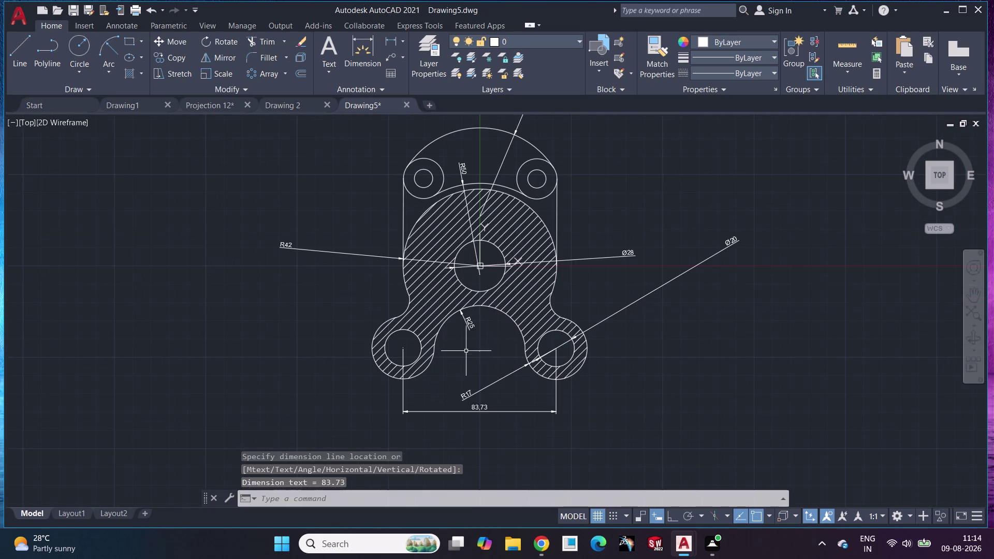
scroll(up, 3)
middle_drag(471, 348, 474, 415)
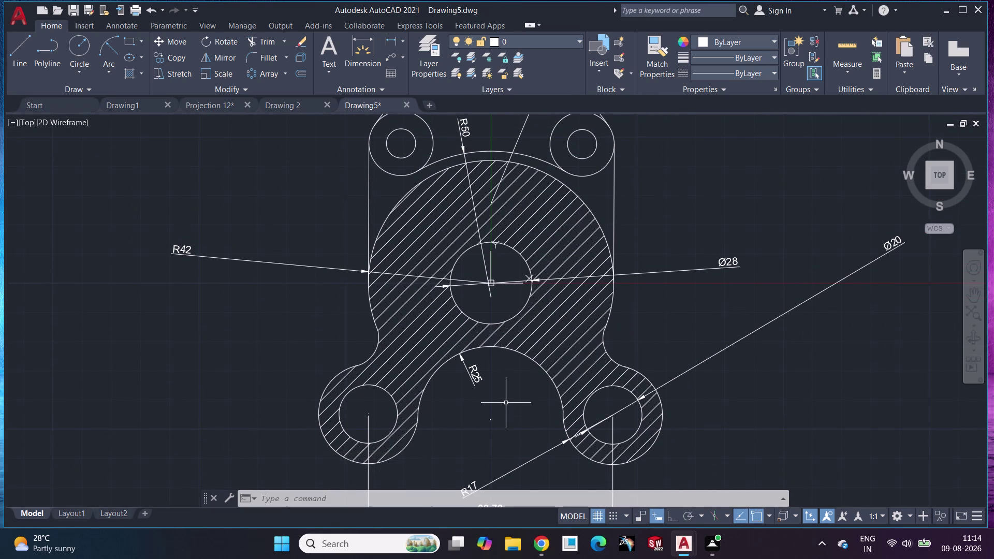
click(388, 43)
click(401, 141)
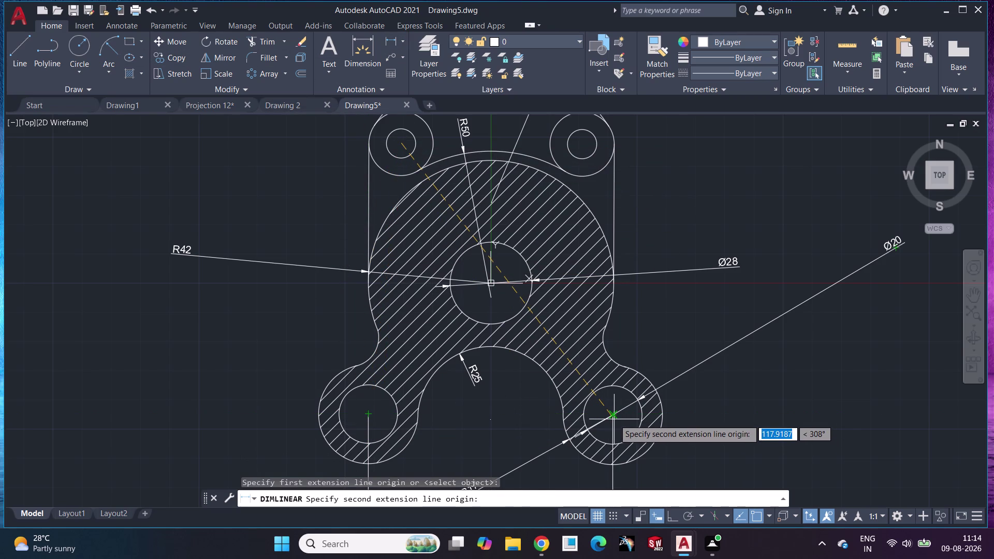
click(371, 414)
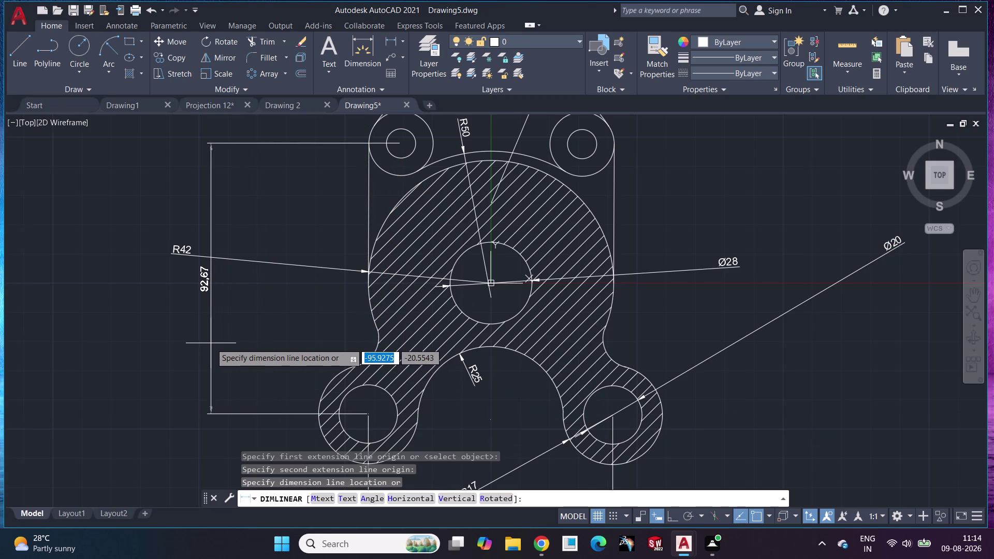
key(Escape)
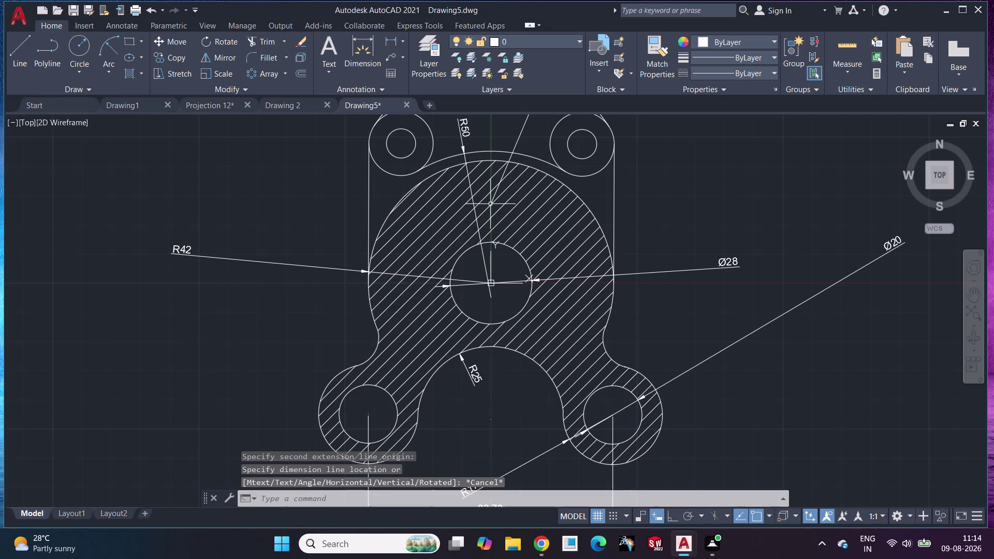
scroll(down, 3)
middle_drag(635, 261, 521, 284)
scroll(up, 3)
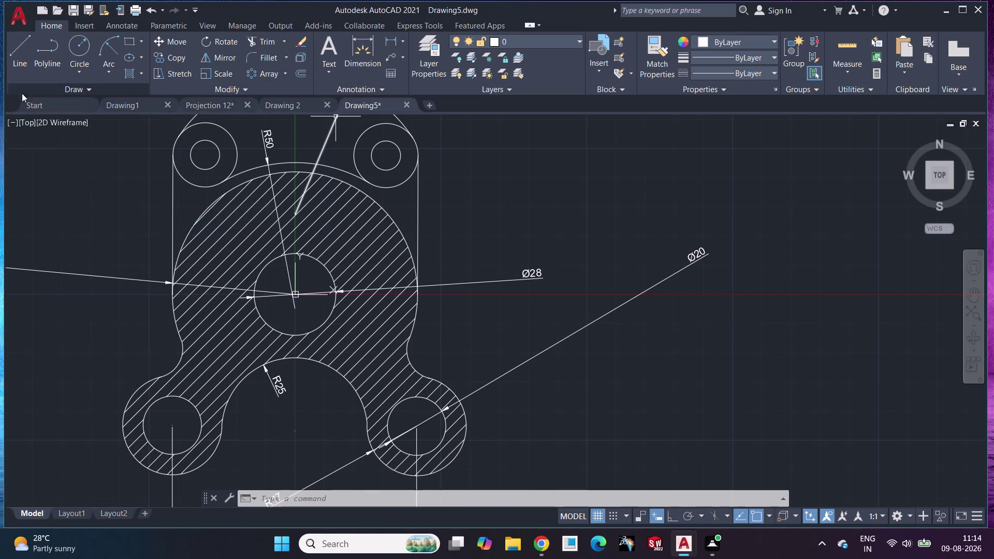
click(36, 101)
click(192, 339)
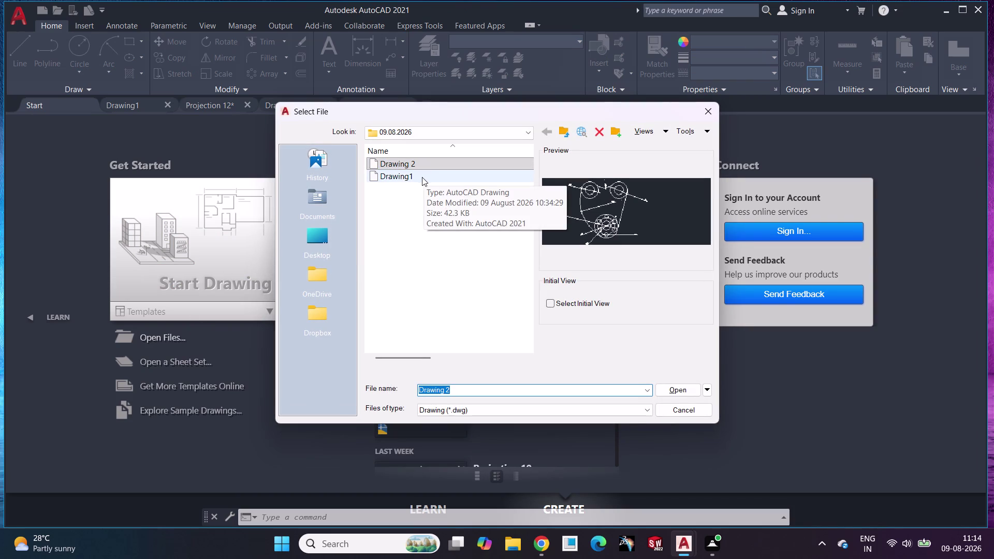
click(207, 141)
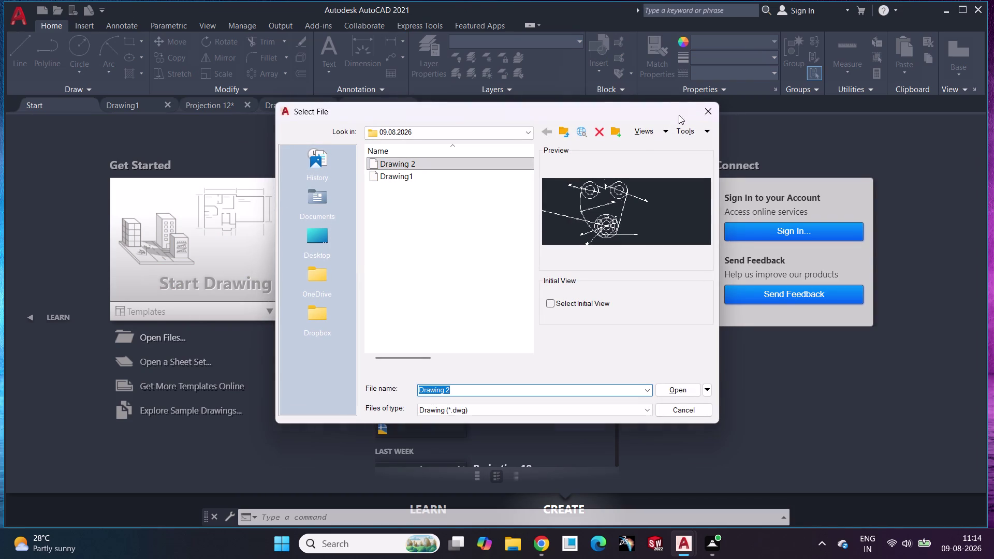
click(708, 110)
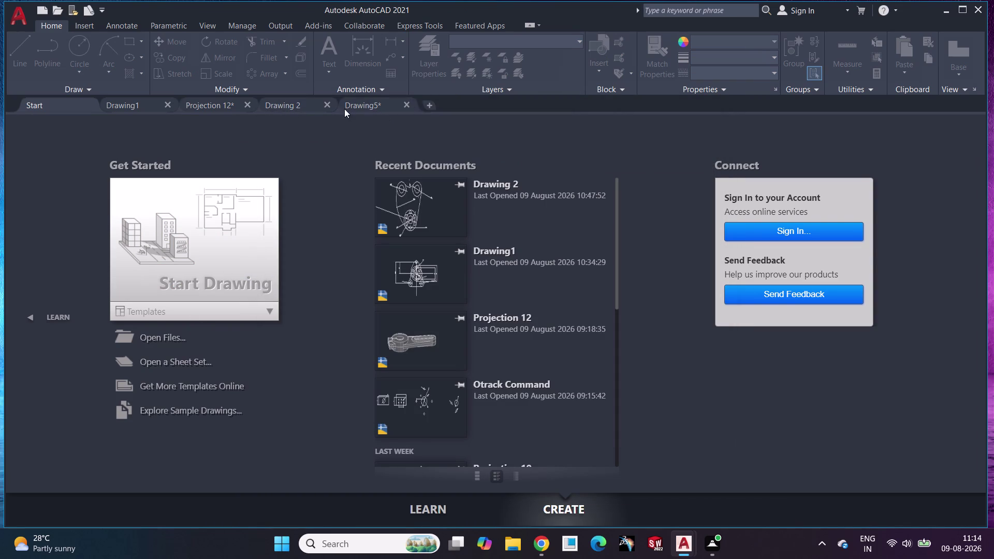
click(372, 106)
scroll(down, 3)
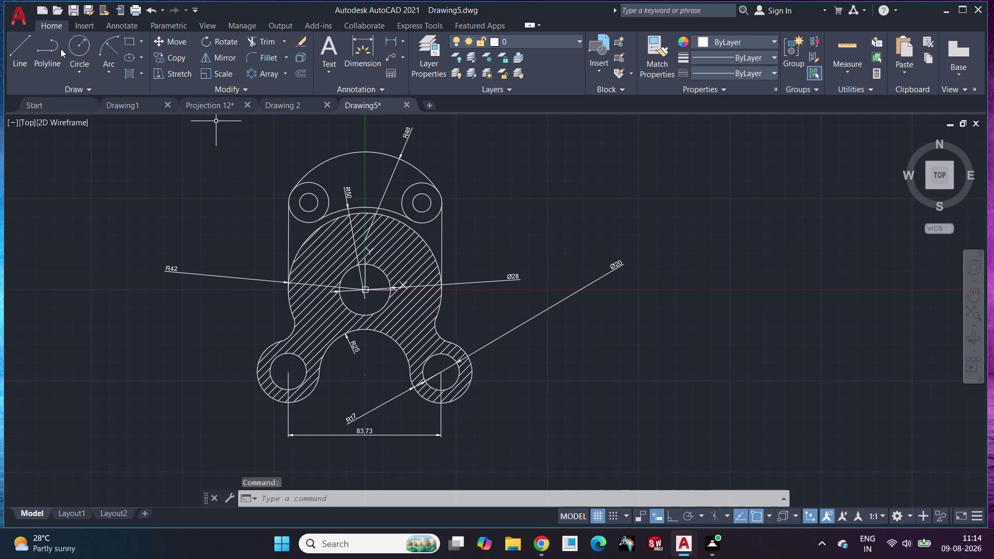
click(94, 8)
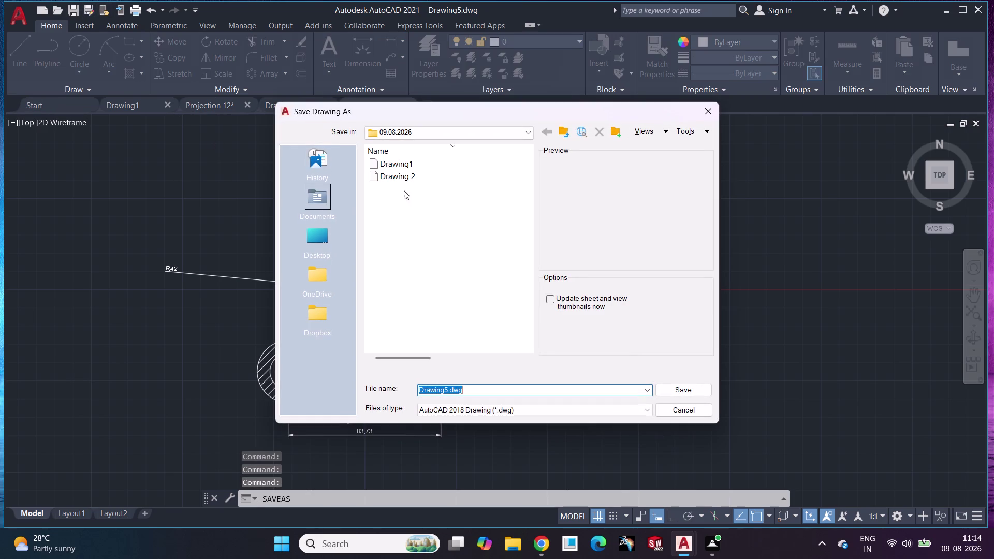
Change the proposed file name to 'Drawing 3.dwg' and save the bracket drawing.
click(448, 390)
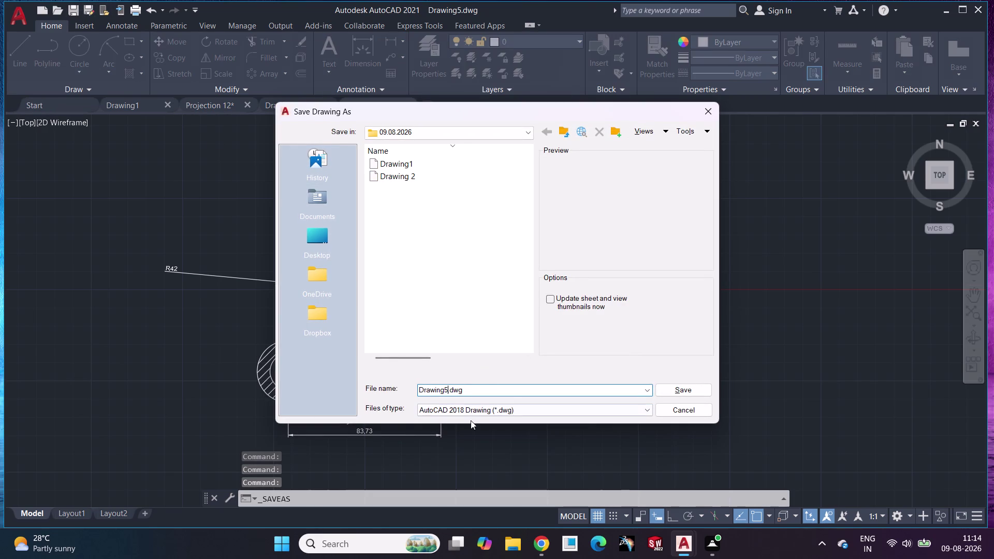
key(BackSpace)
key(space)
text(3)
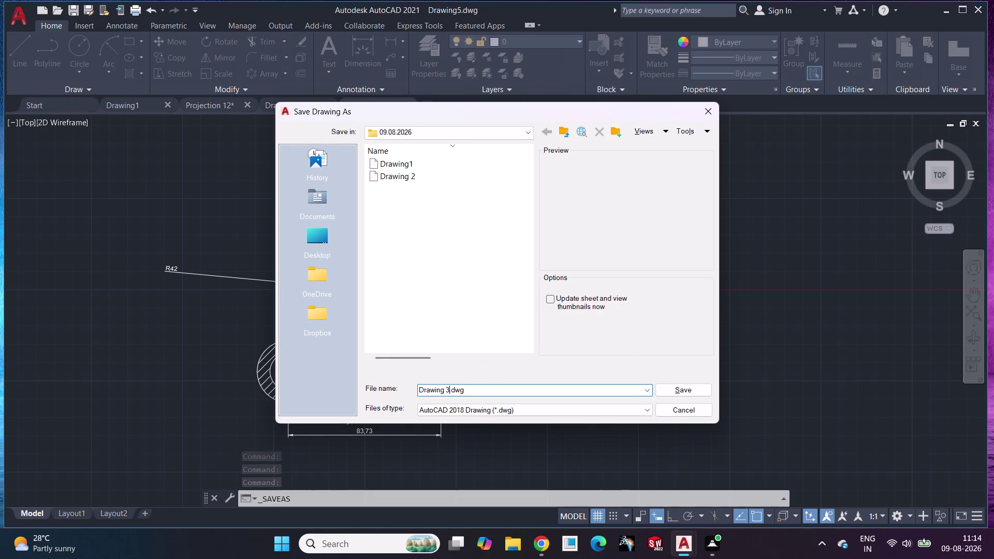
click(691, 391)
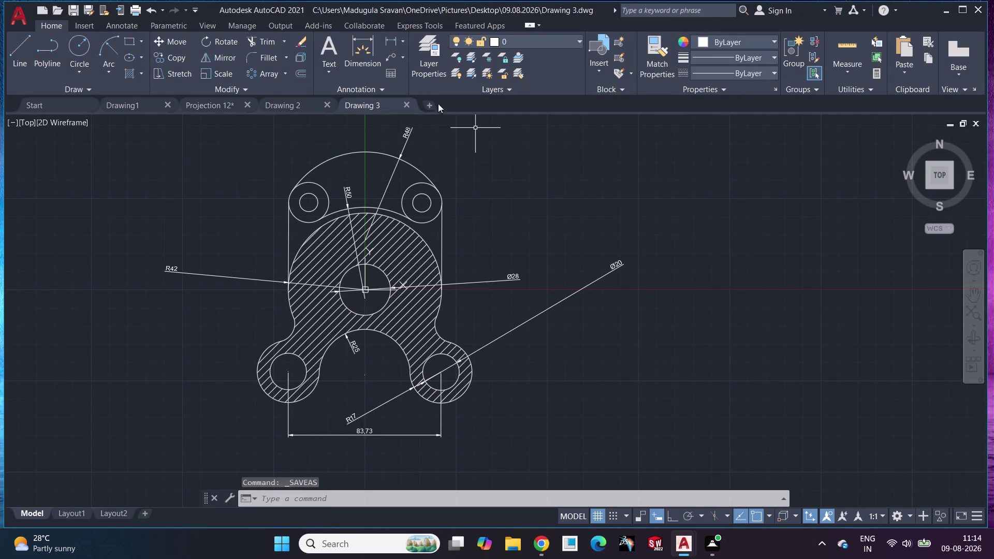
click(431, 104)
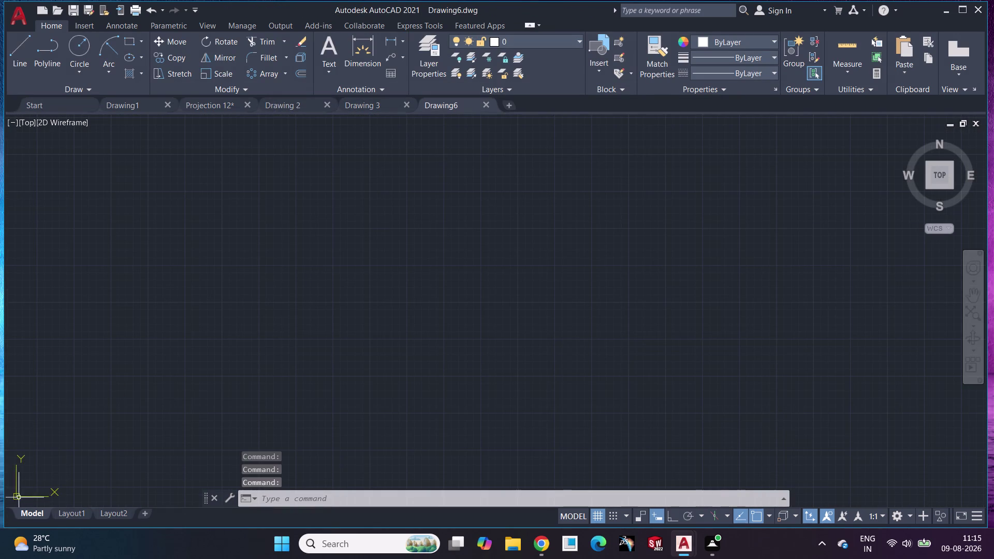
Cancel a stray selection in the new blank drawing Drawing6.
click(17, 496)
drag(17, 501, 259, 371)
drag(16, 494, 119, 452)
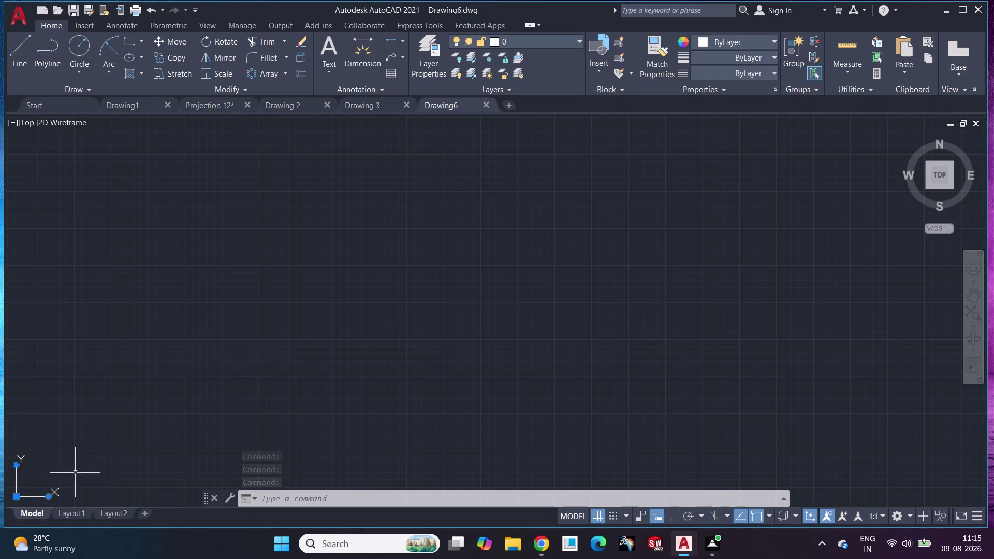
drag(118, 452, 324, 344)
drag(18, 494, 288, 347)
click(289, 349)
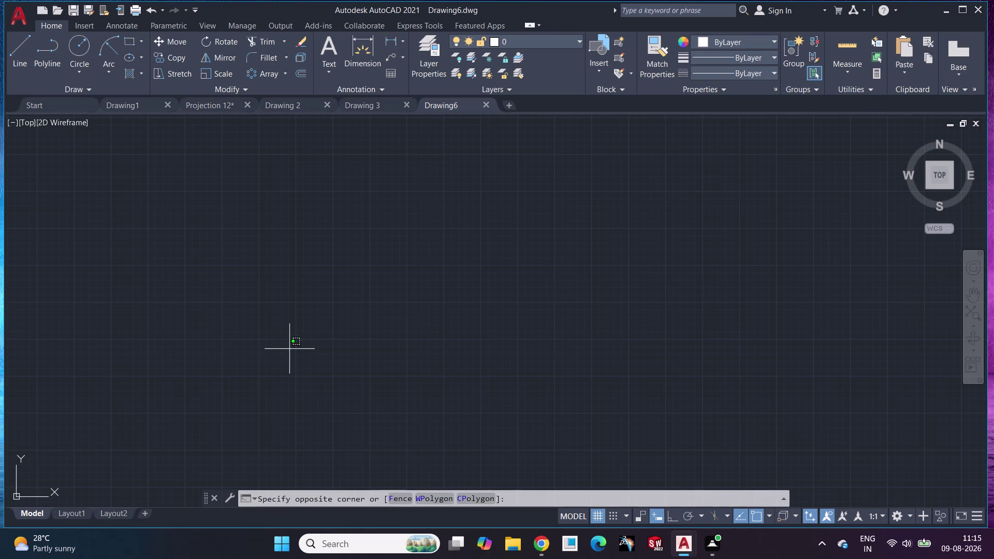
key(Escape)
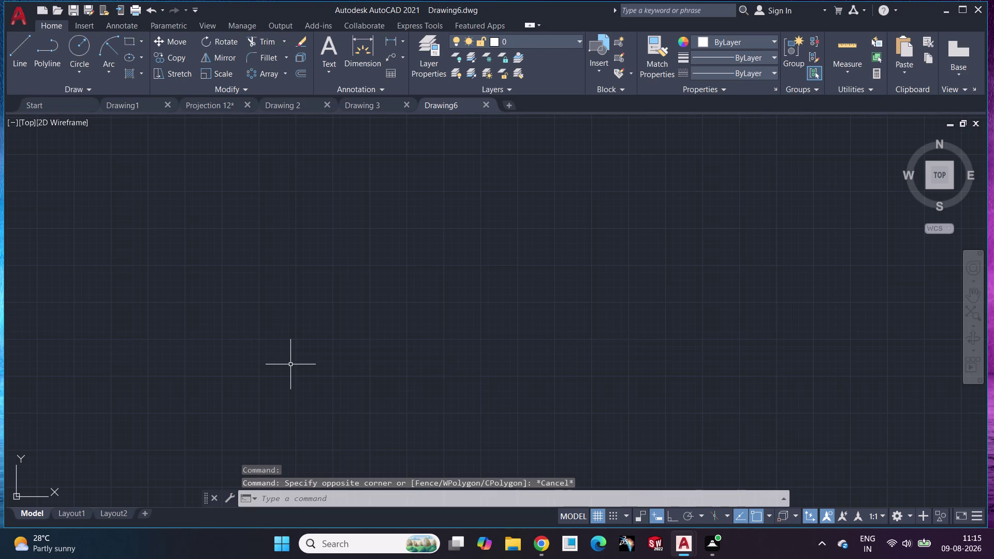
Start a circle centred at 0,0 and pan and zoom around its preview.
key(c)
key(Return)
text(0,0)
key(Return)
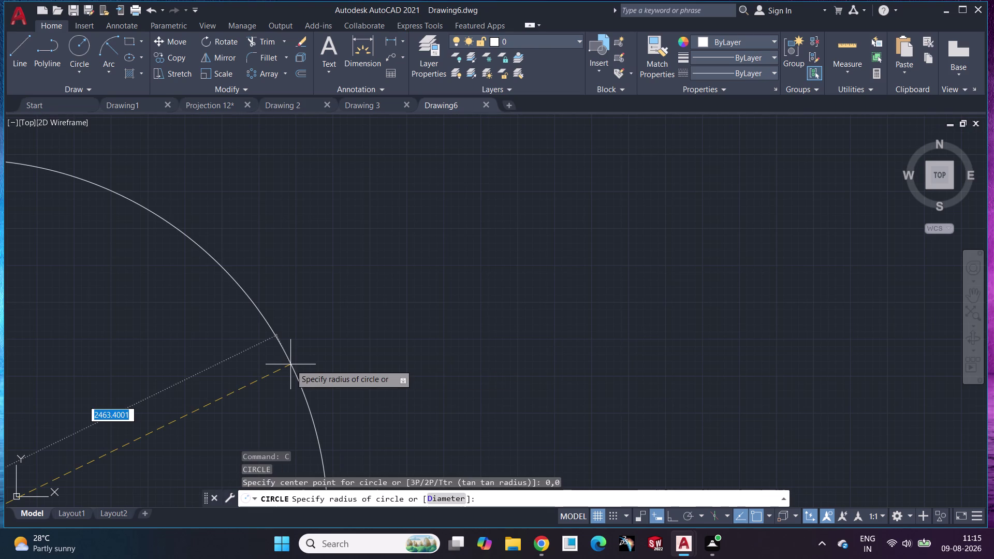
middle_drag(210, 354, 591, 144)
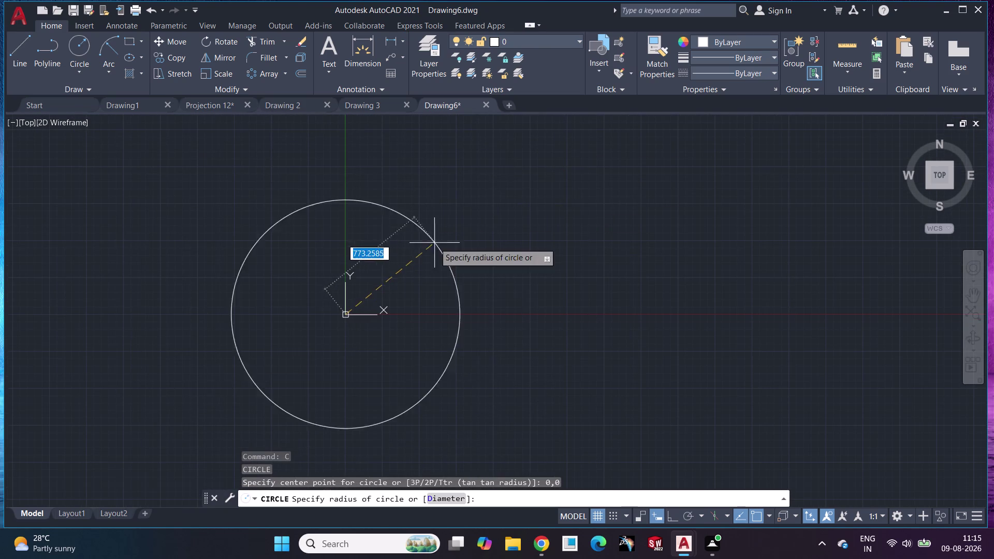
scroll(up, 3)
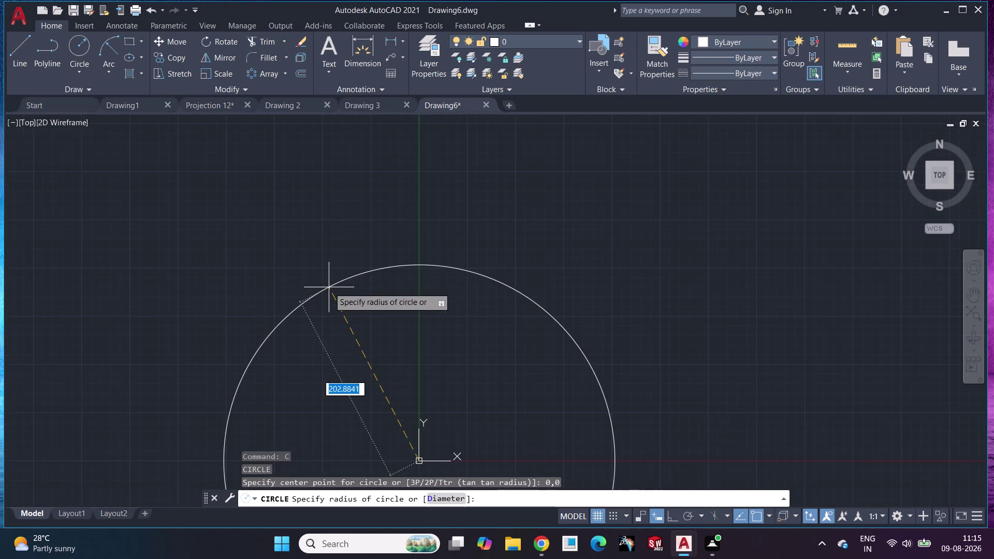
middle_drag(328, 288, 320, 162)
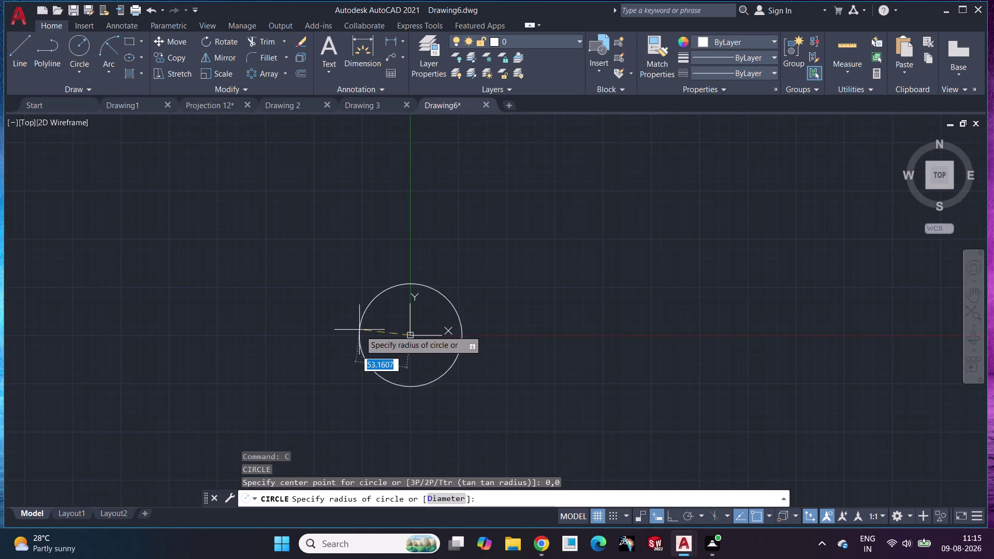
scroll(up, 3)
middle_drag(371, 330, 248, 283)
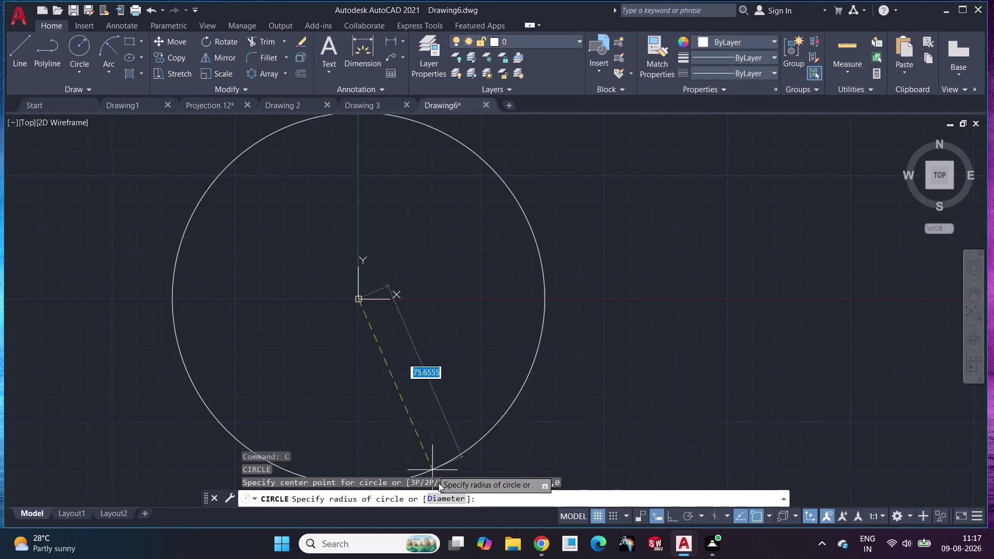
scroll(down, 3)
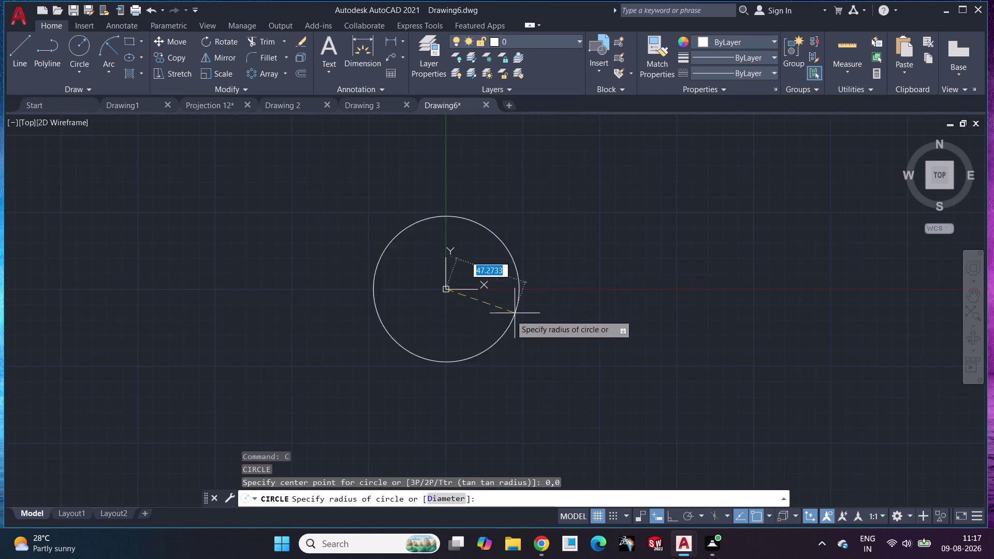